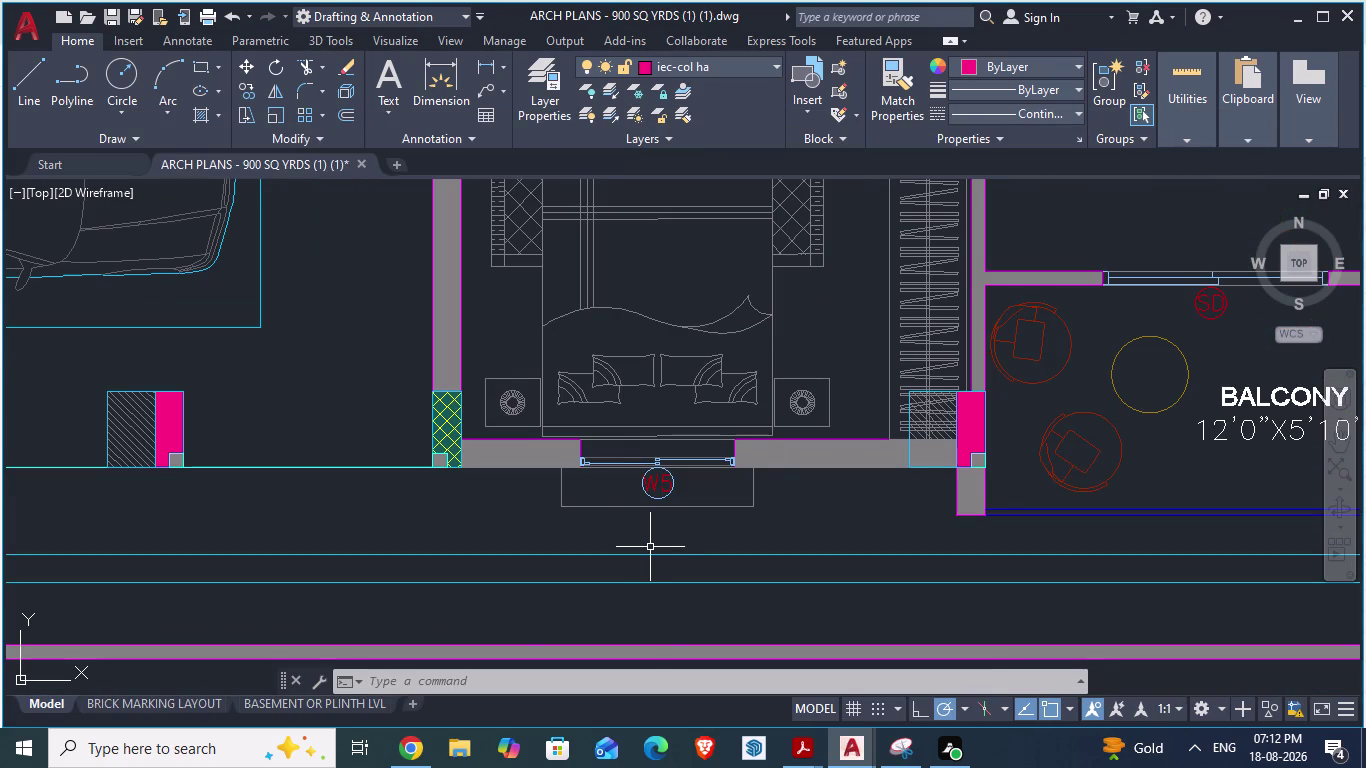
Review the ARCH PLANS reference, then return to the ground-floor drawing.
key(Escape)
scroll(down, 3)
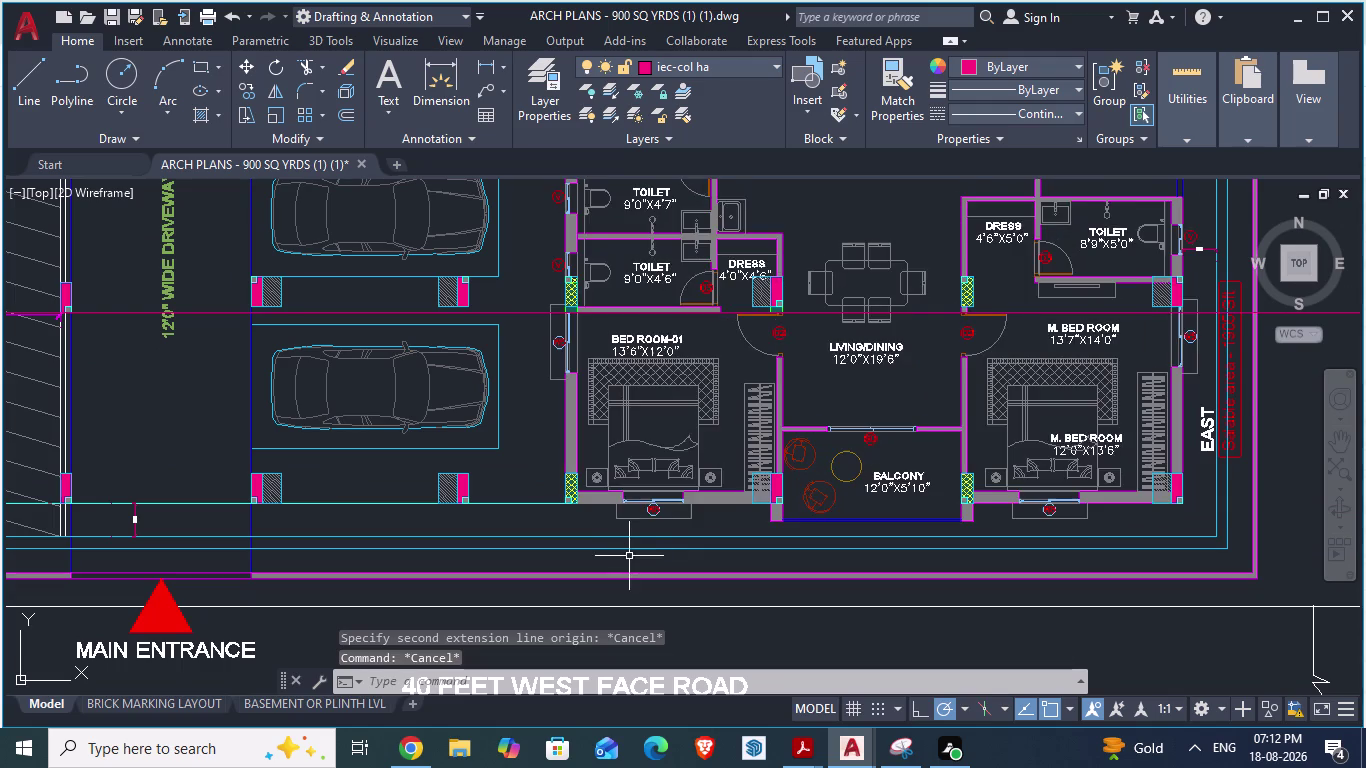
scroll(up, 3)
scroll(down, 3)
scroll(down, 3)
scroll(up, 3)
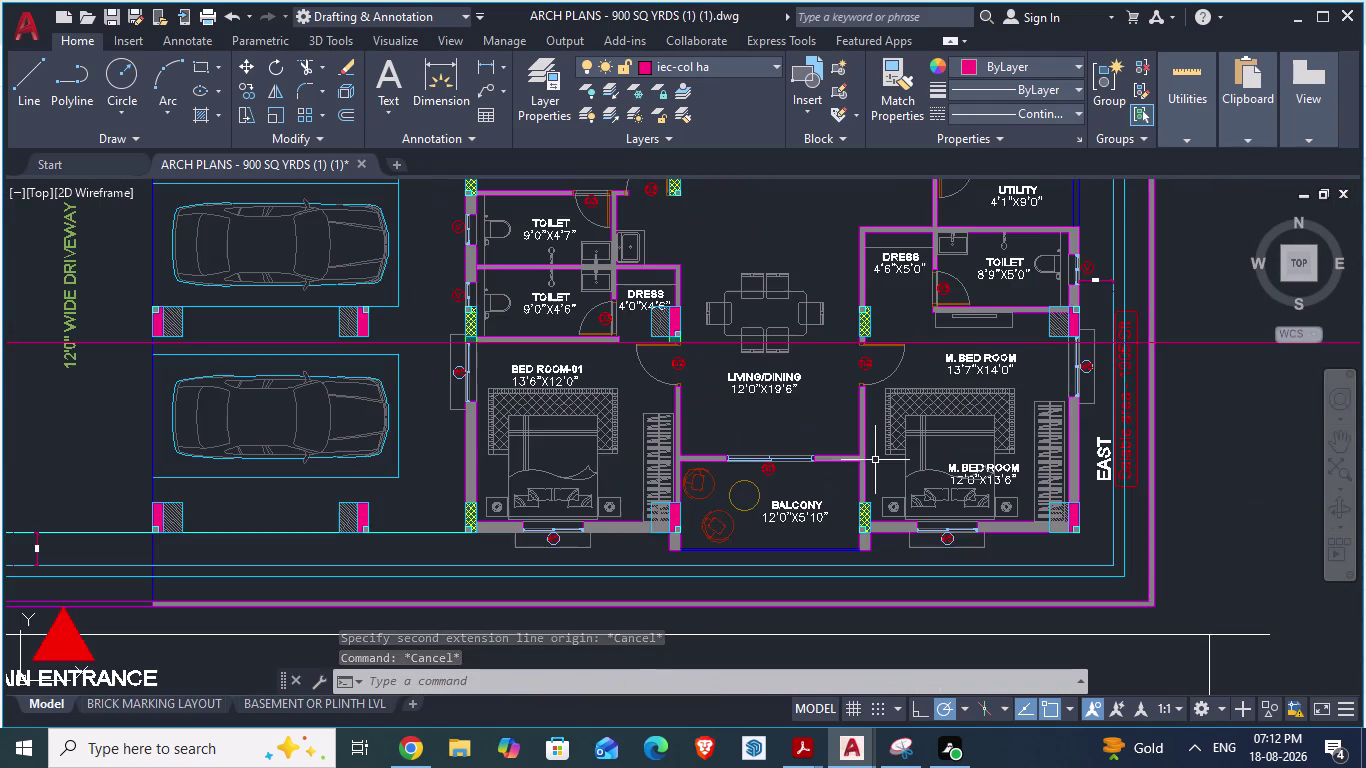
key(alt+Tab)
scroll(up, 3)
scroll(down, 3)
scroll(down, 3)
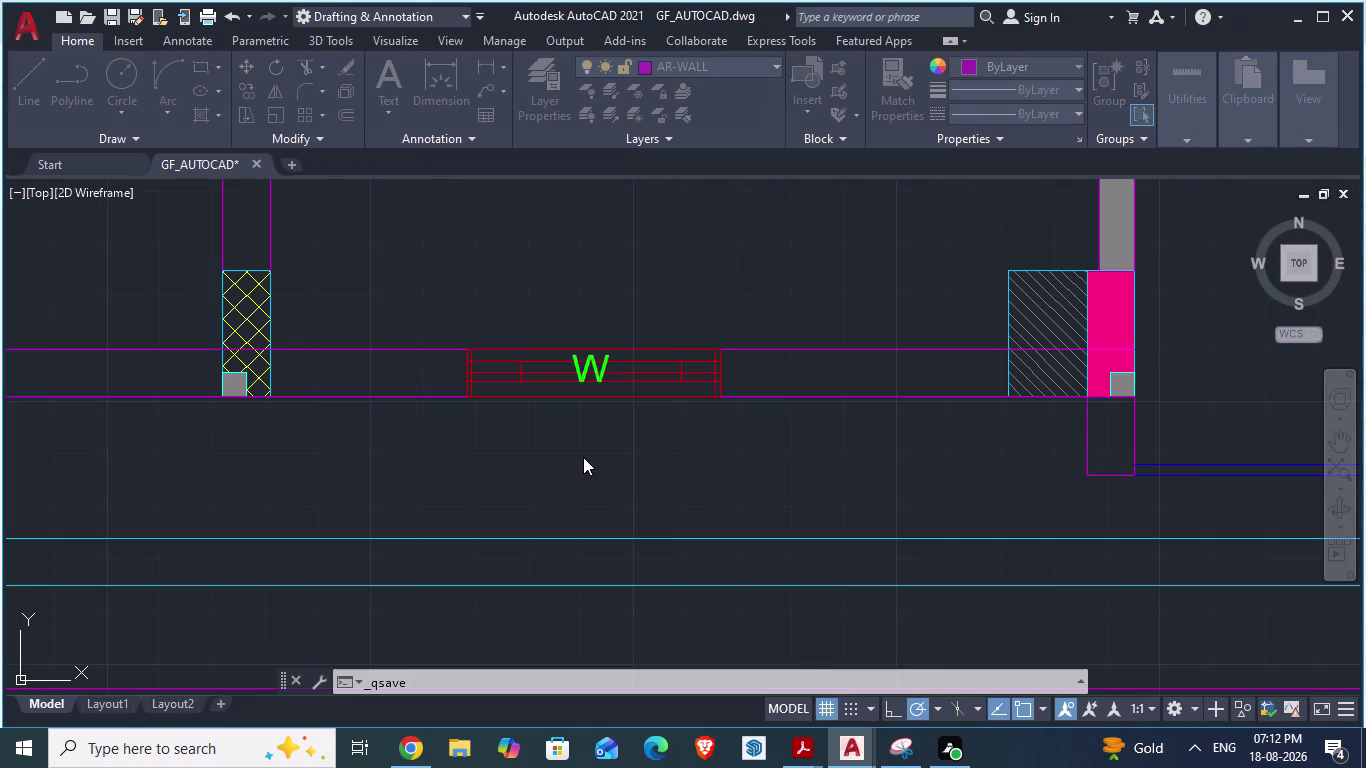
Attempt to save the ground-floor drawing.
click(421, 376)
key(h)
key(Return)
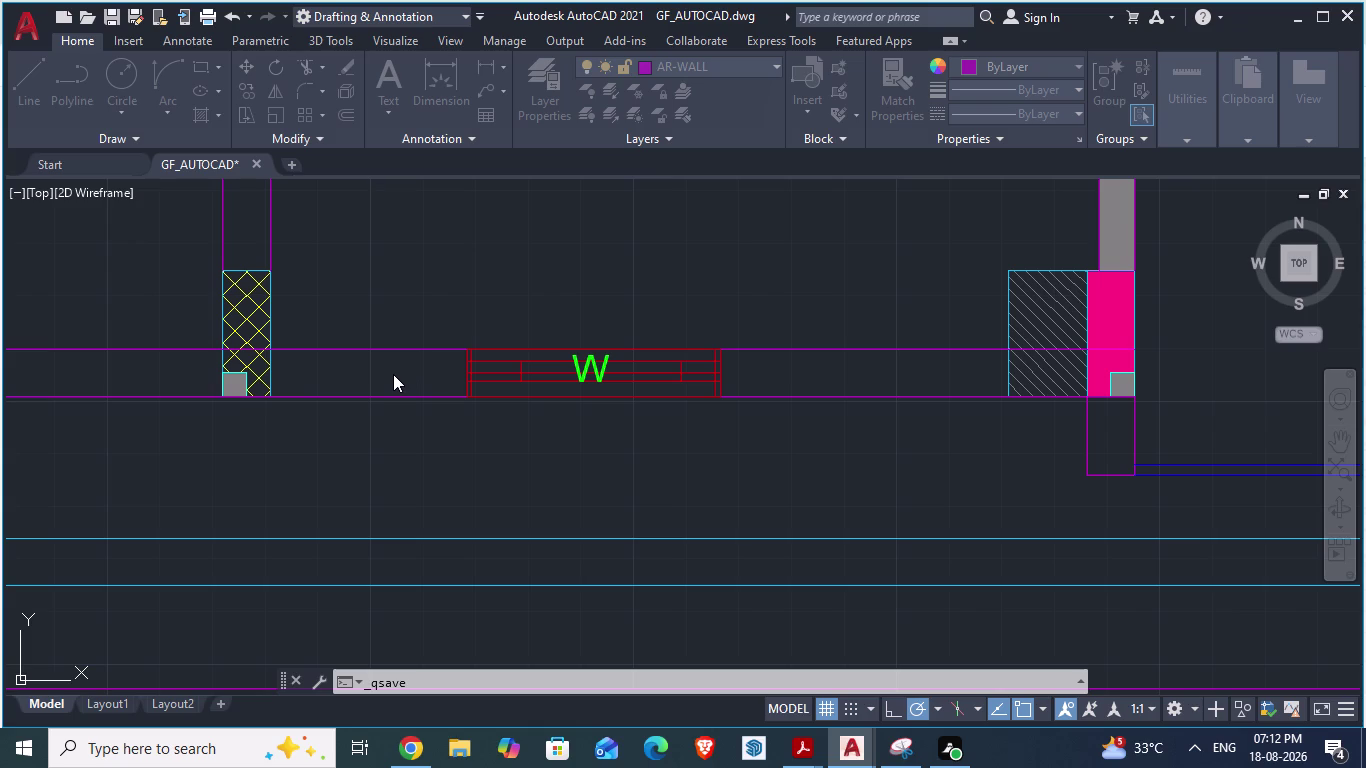
key(Escape)
key(Escape)
click(393, 372)
scroll(down, 3)
click(446, 680)
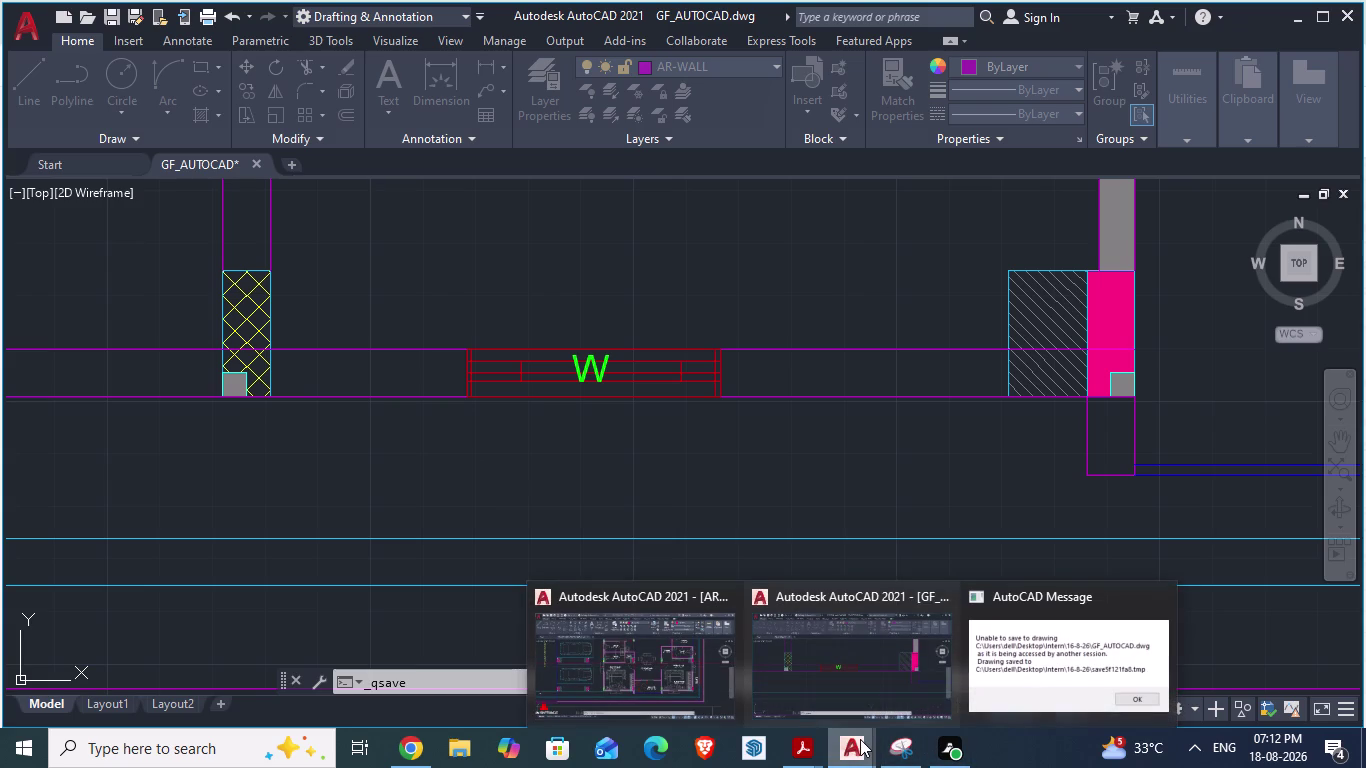
Dismiss the AutoCAD message about saving to a temporary file and return to GF_AUTOCAD.
click(1016, 665)
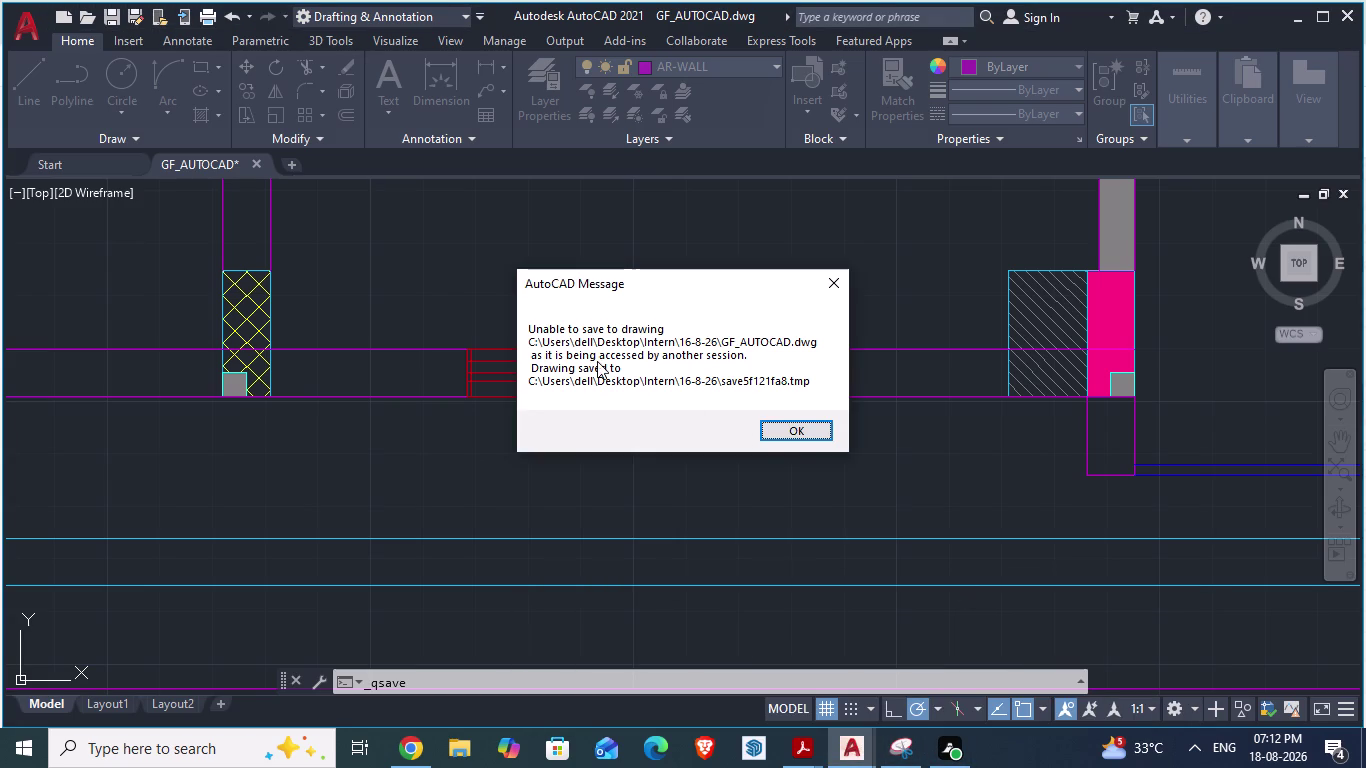
click(804, 429)
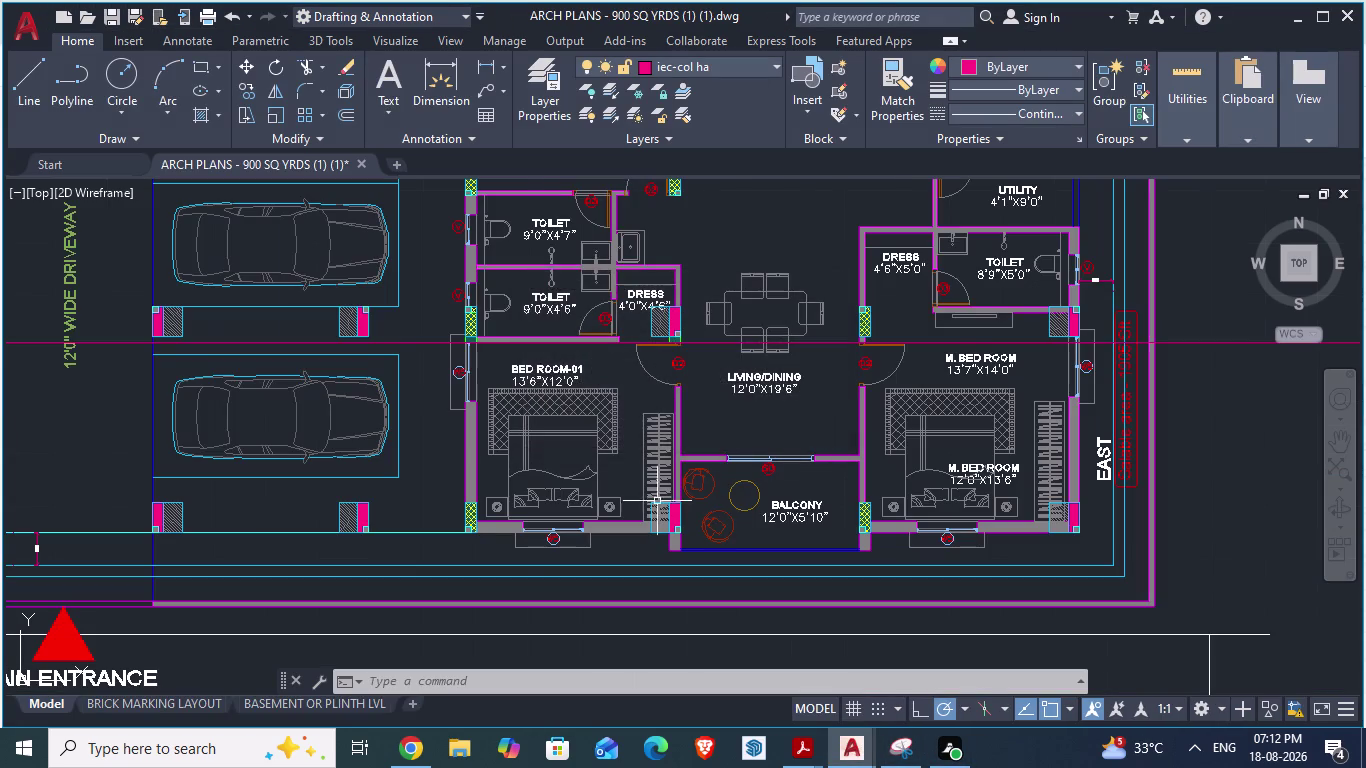
scroll(down, 3)
scroll(down, 3)
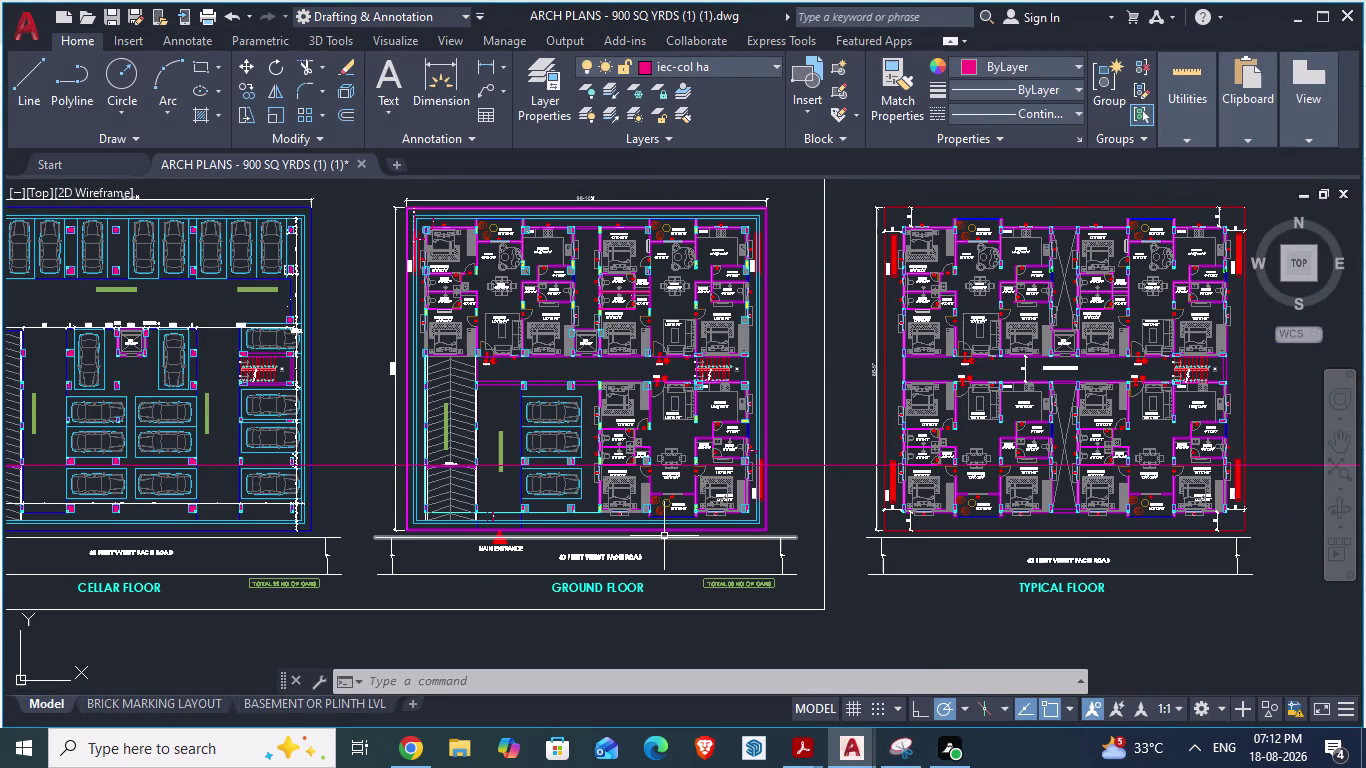
key(alt+Tab)
scroll(up, 3)
scroll(down, 3)
scroll(up, 3)
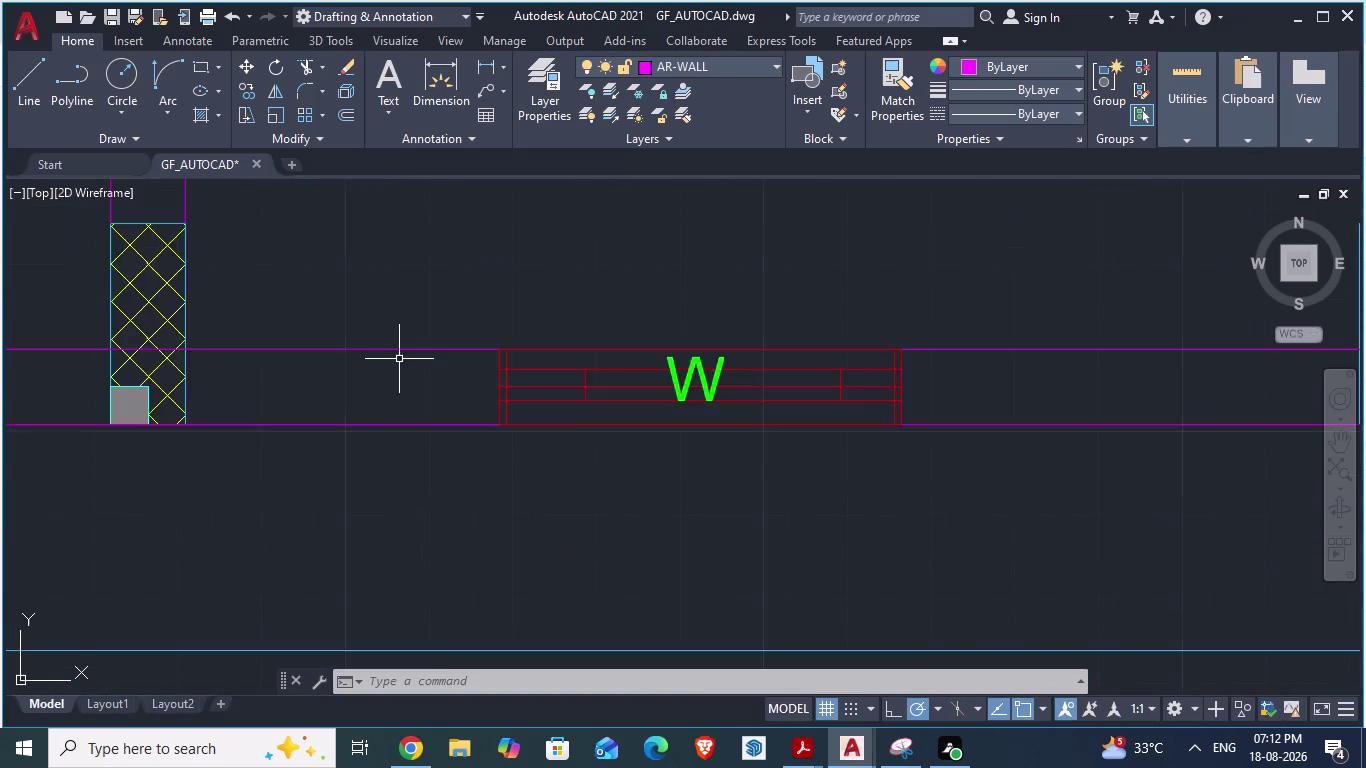
Hatch the walls left and right of the window solid grey, undoing fills that spread below the column.
click(385, 405)
key(h)
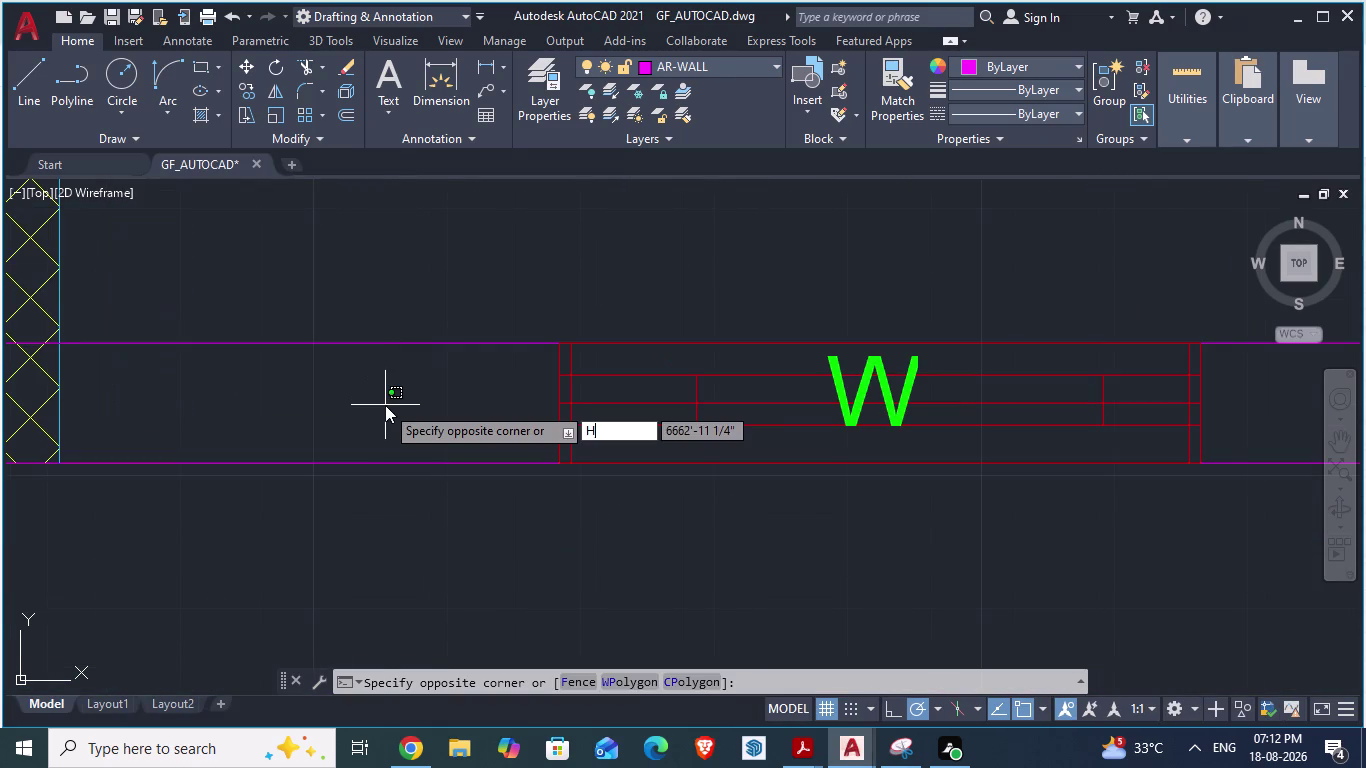
key(Return)
click(335, 416)
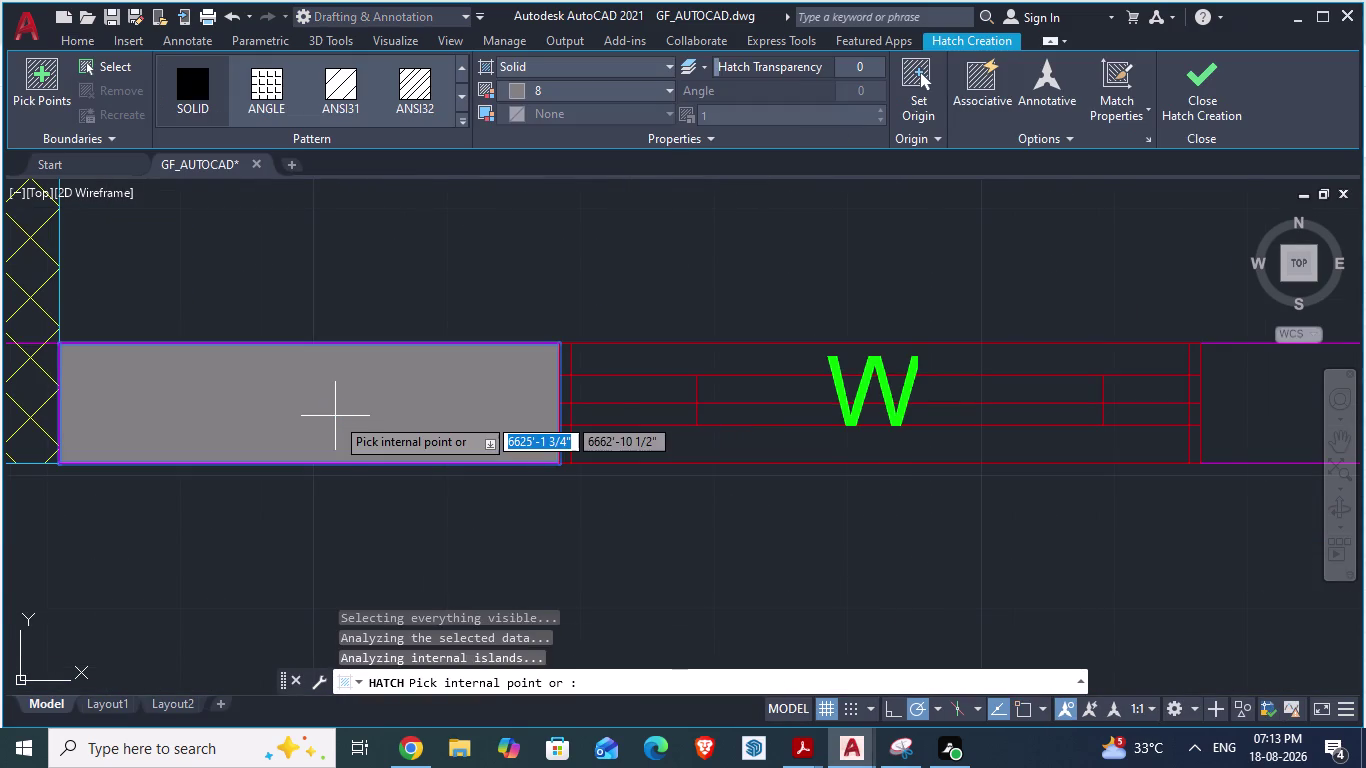
scroll(down, 3)
click(797, 426)
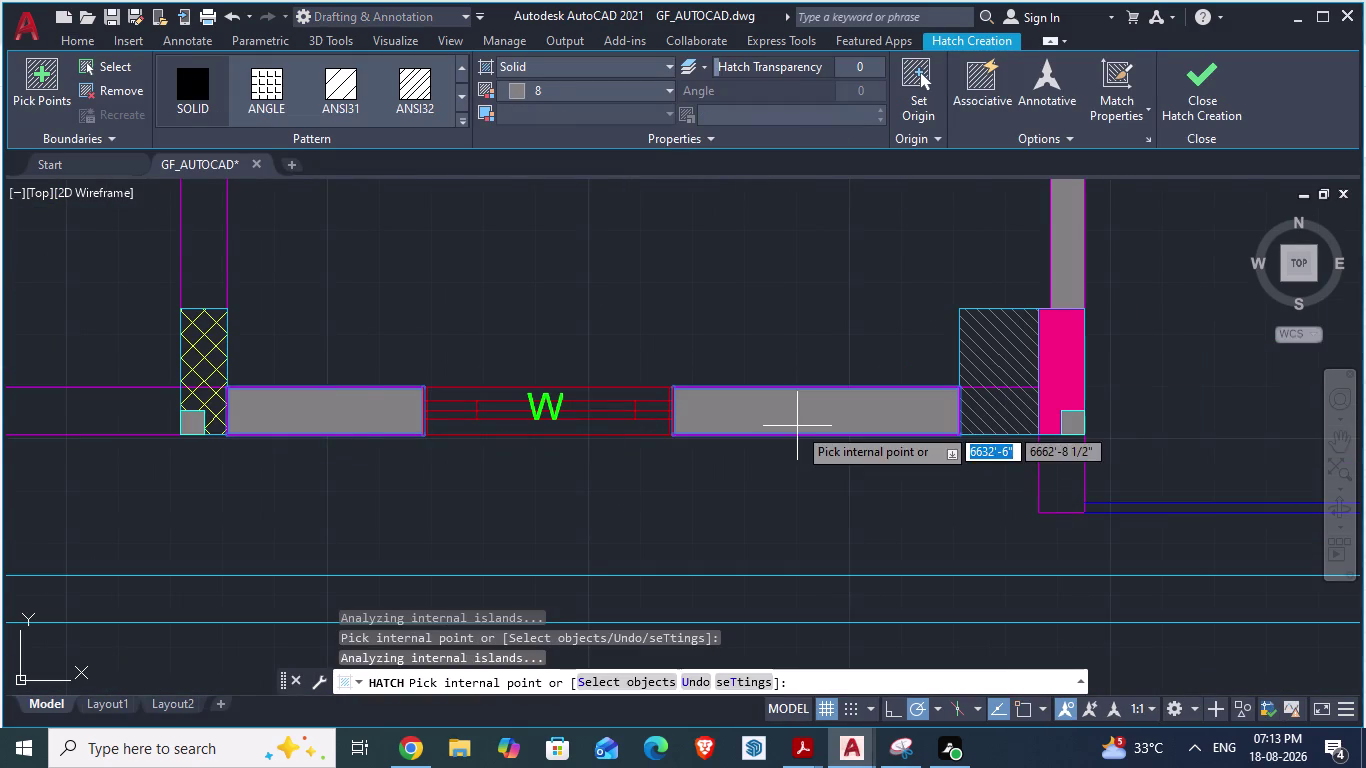
scroll(down, 3)
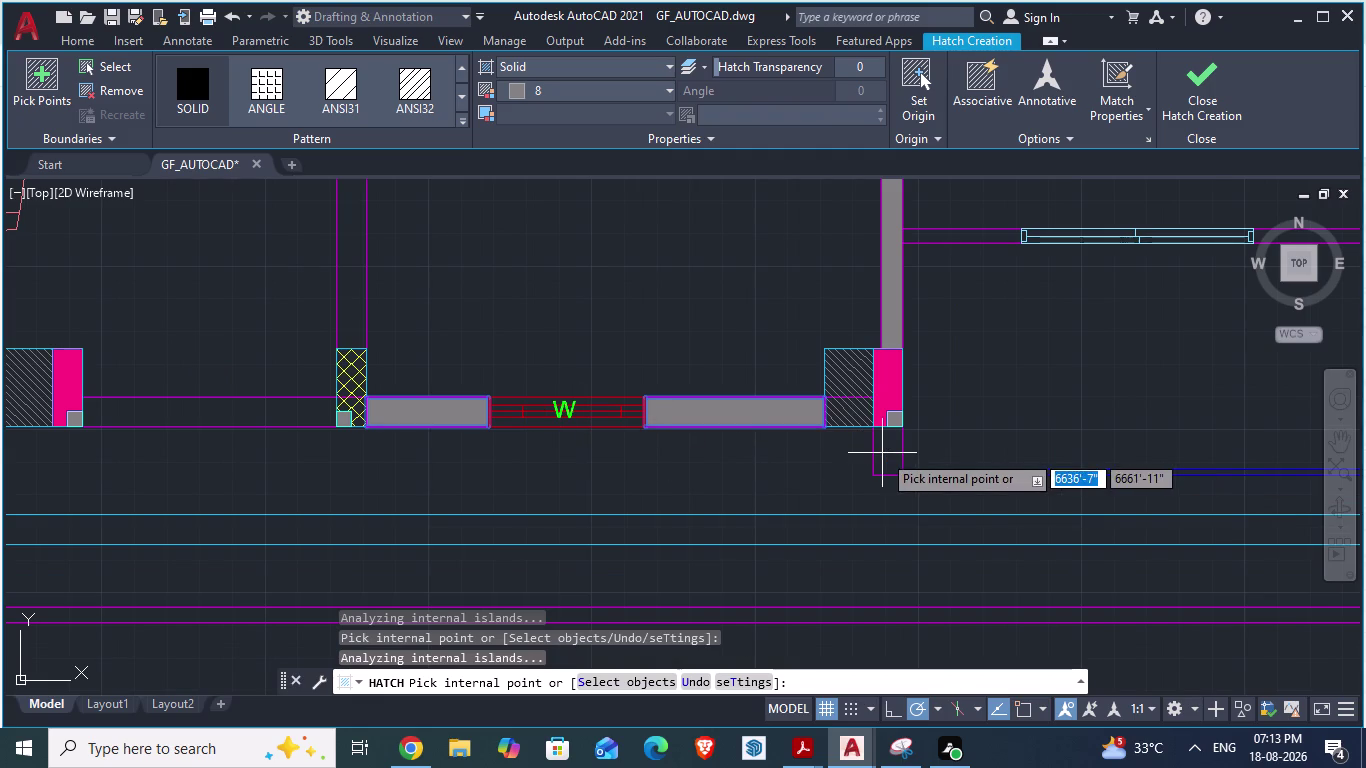
click(882, 453)
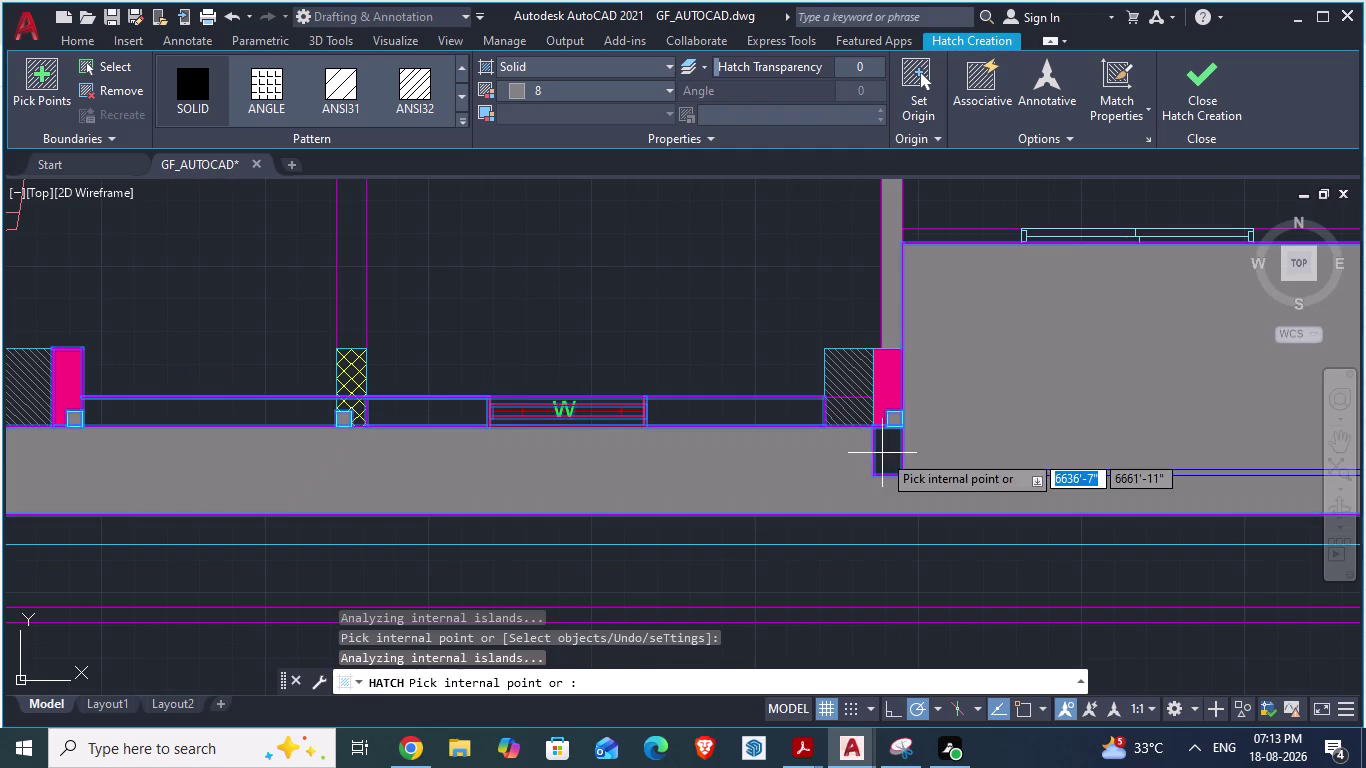
key(ctrl+z)
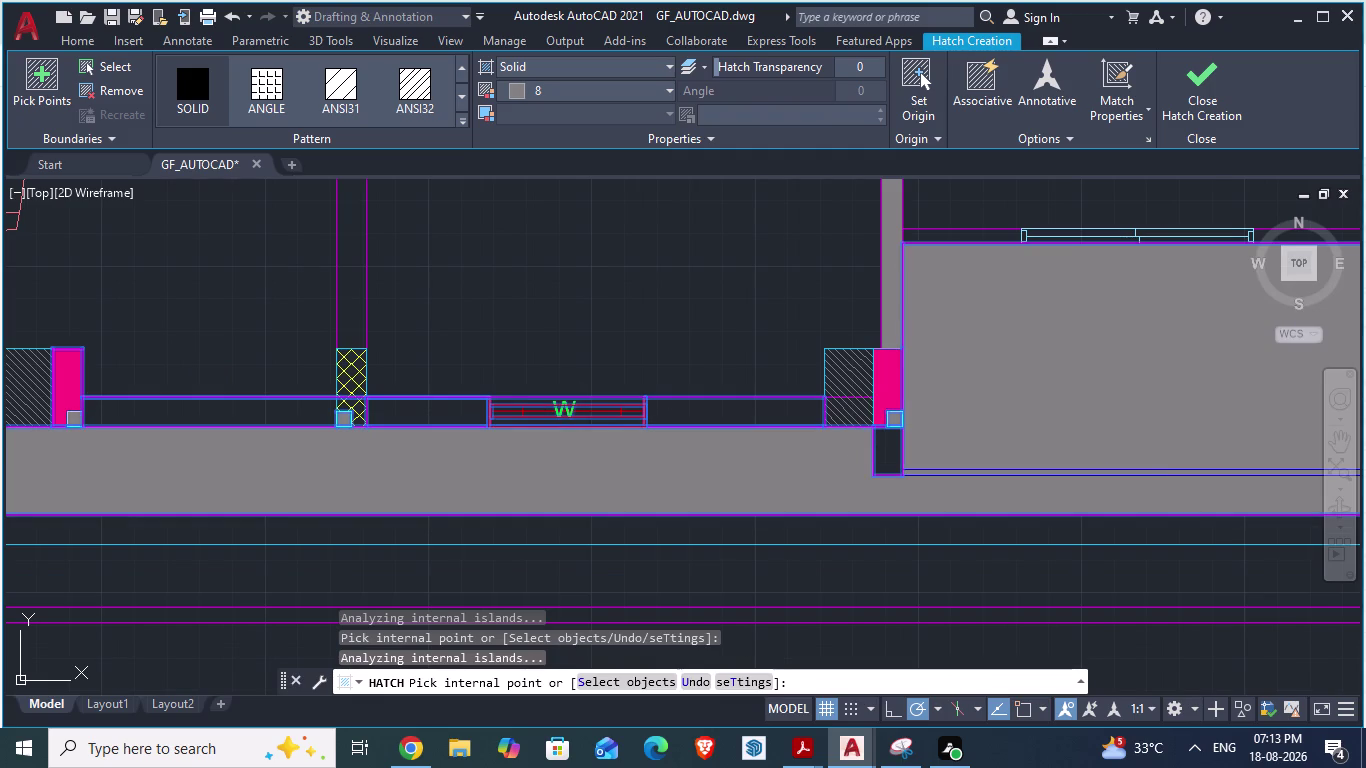
scroll(up, 3)
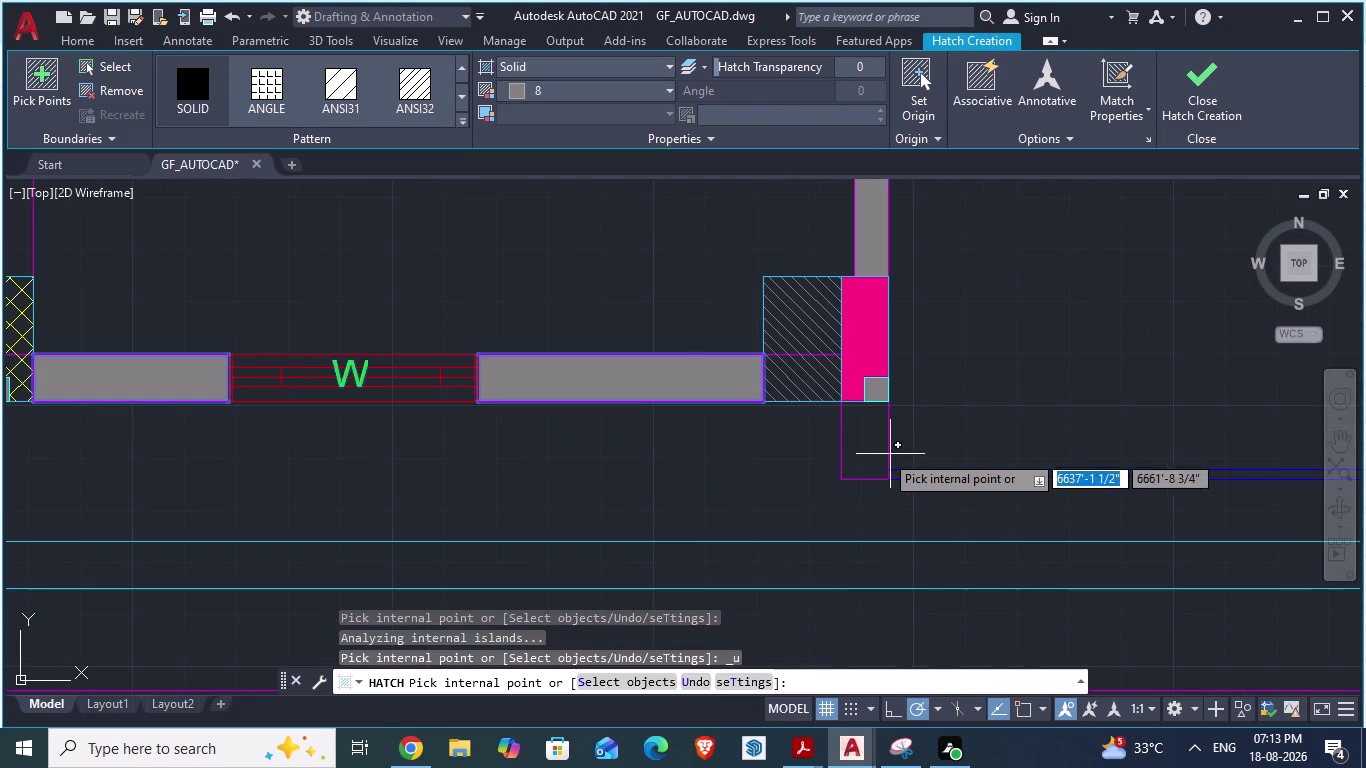
click(870, 450)
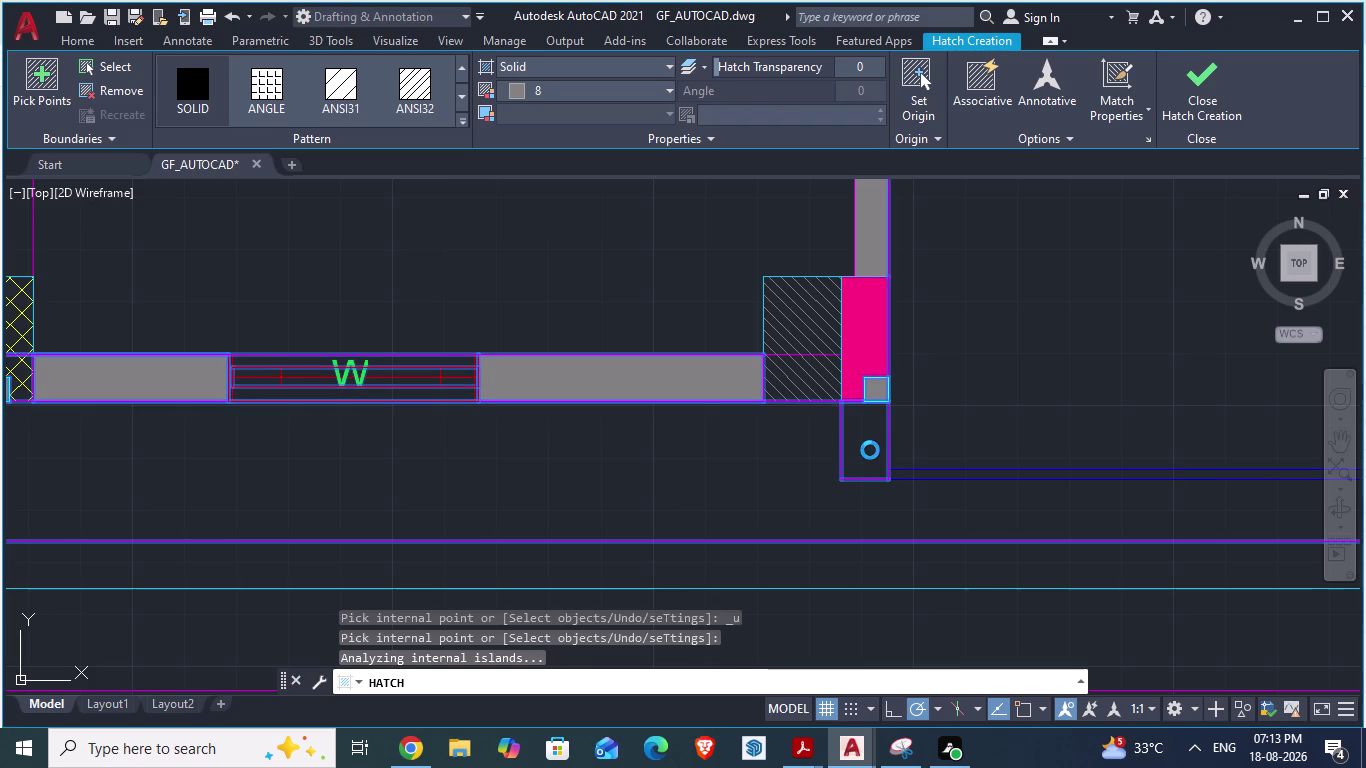
key(ctrl+z)
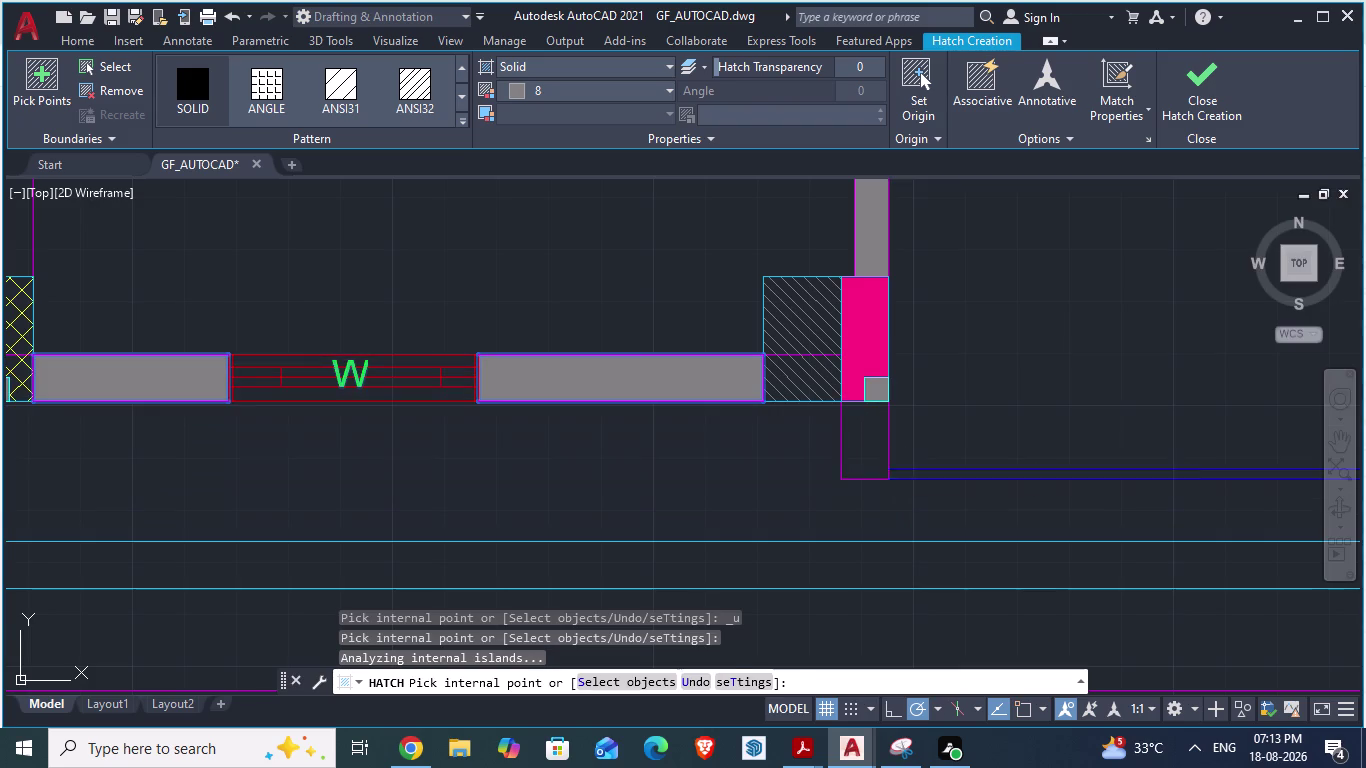
Fill the wall piece beside the column and the short stub below it.
scroll(down, 3)
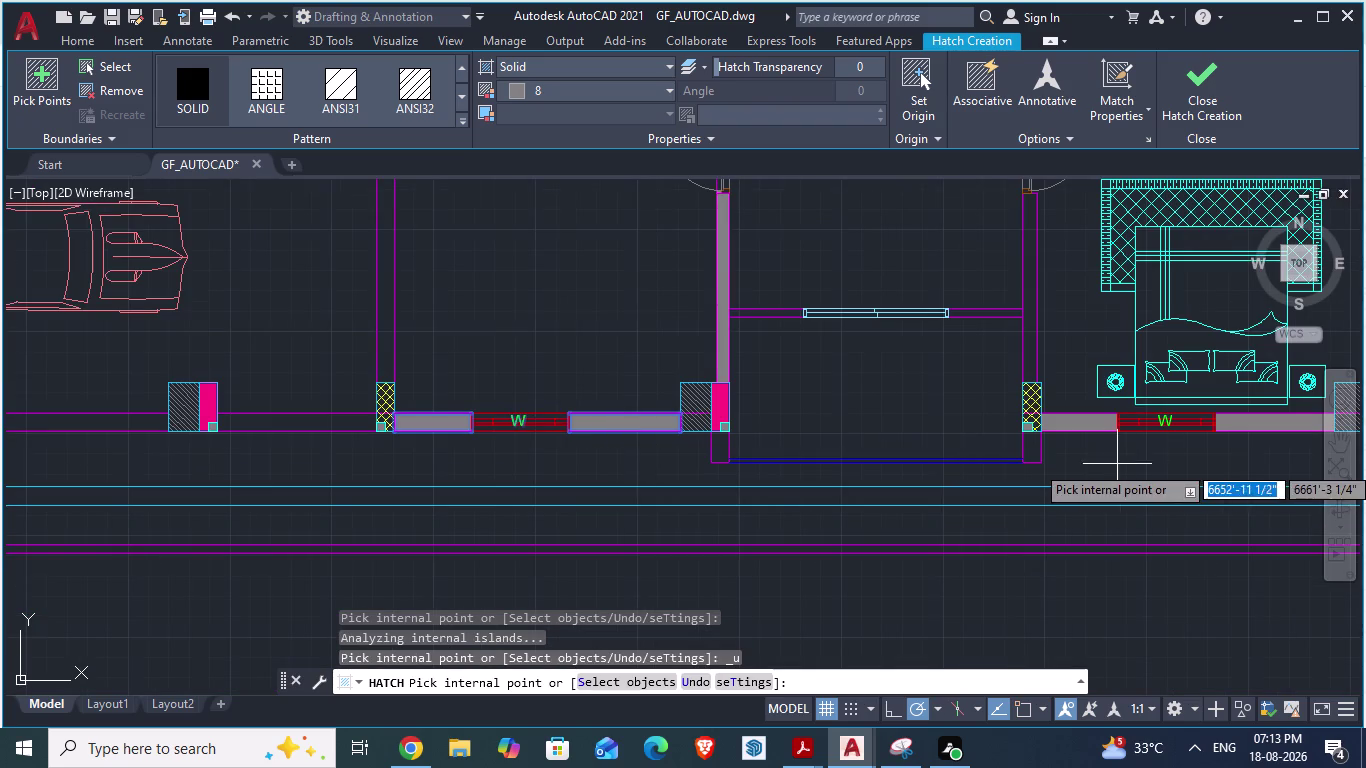
scroll(up, 3)
click(481, 372)
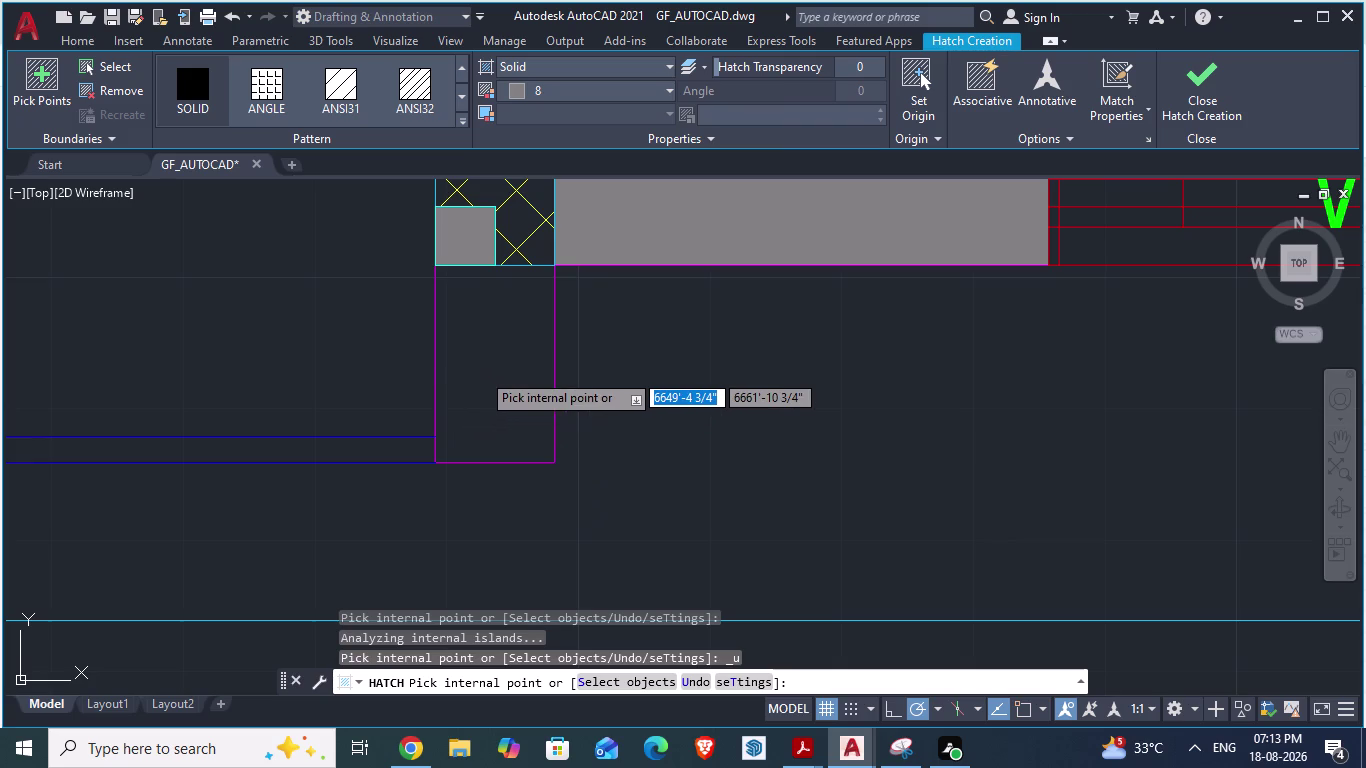
scroll(down, 3)
scroll(down, 3)
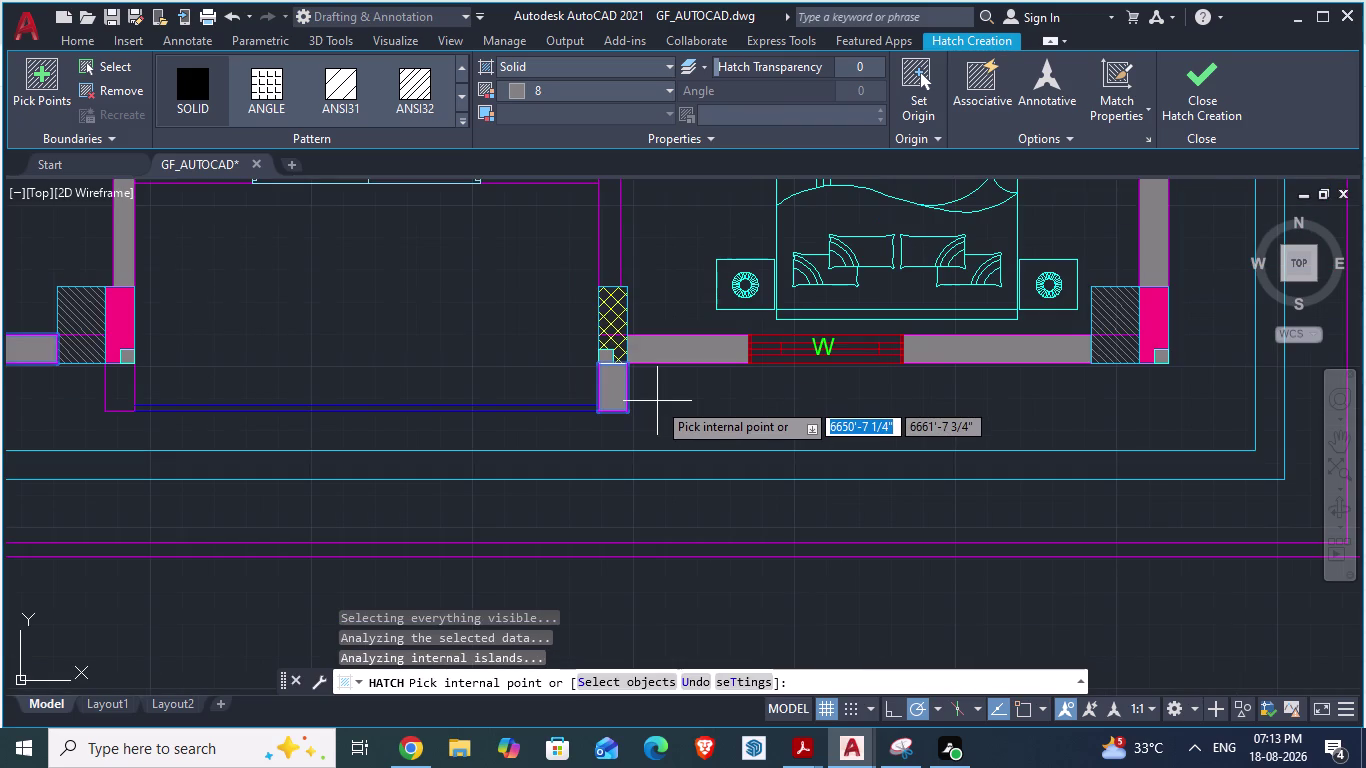
scroll(down, 3)
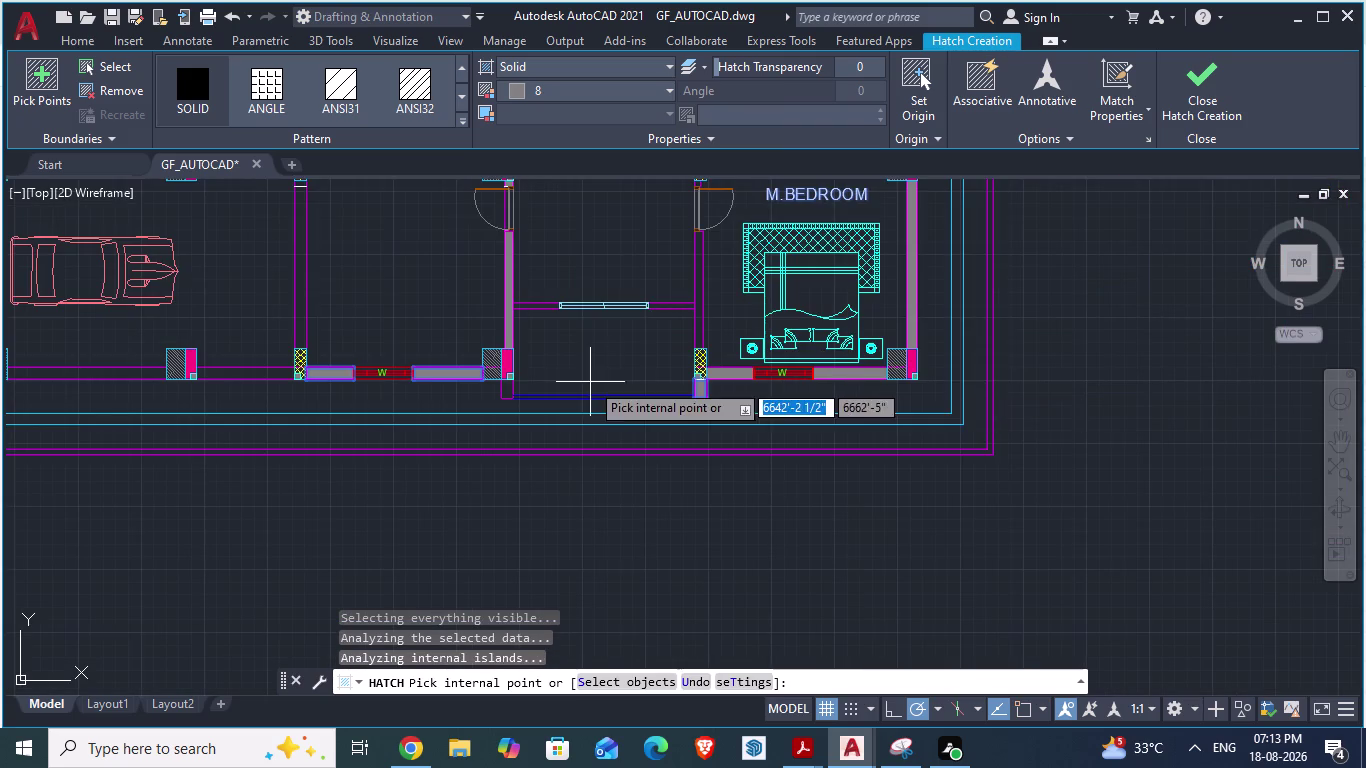
scroll(up, 3)
scroll(up, 3)
scroll(up, 3)
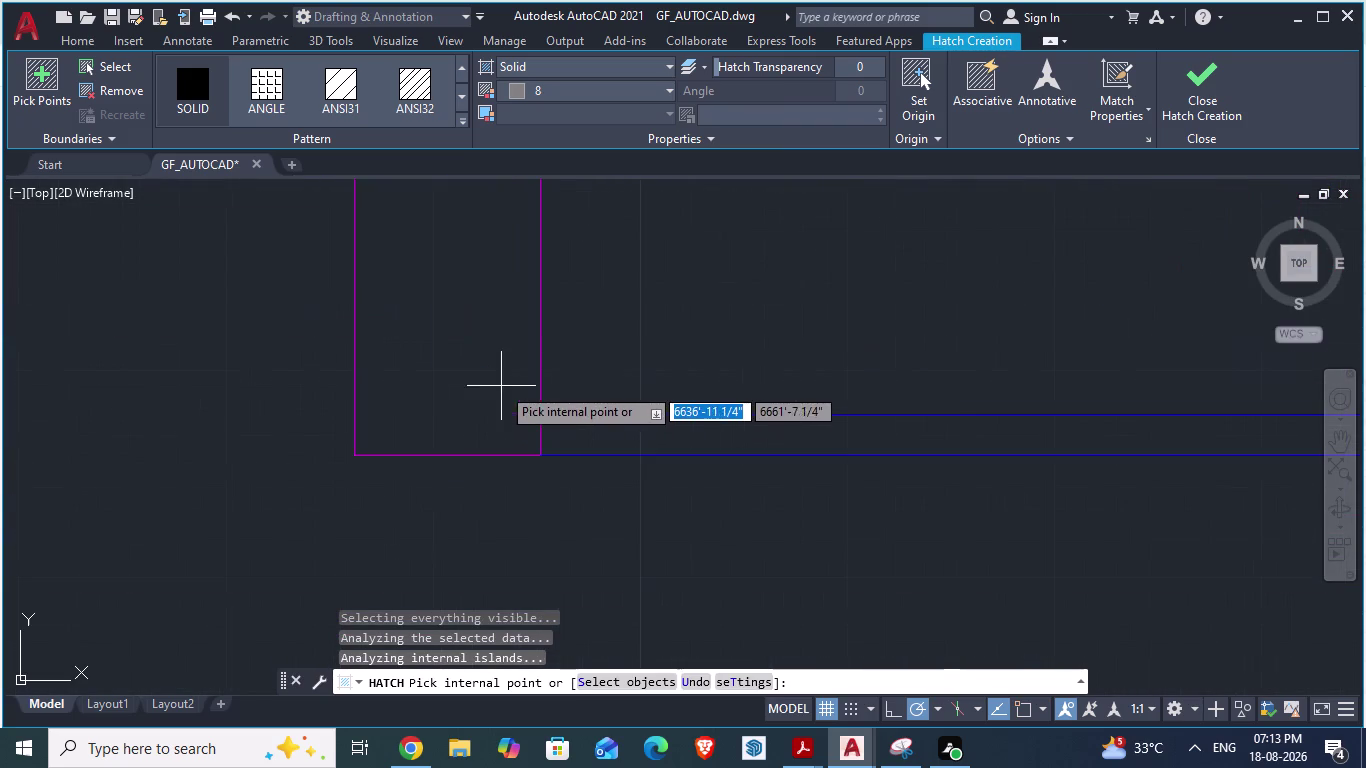
click(473, 324)
Fill the long thin wall beside the window, undo the room-covering fill, and save.
scroll(down, 3)
scroll(down, 3)
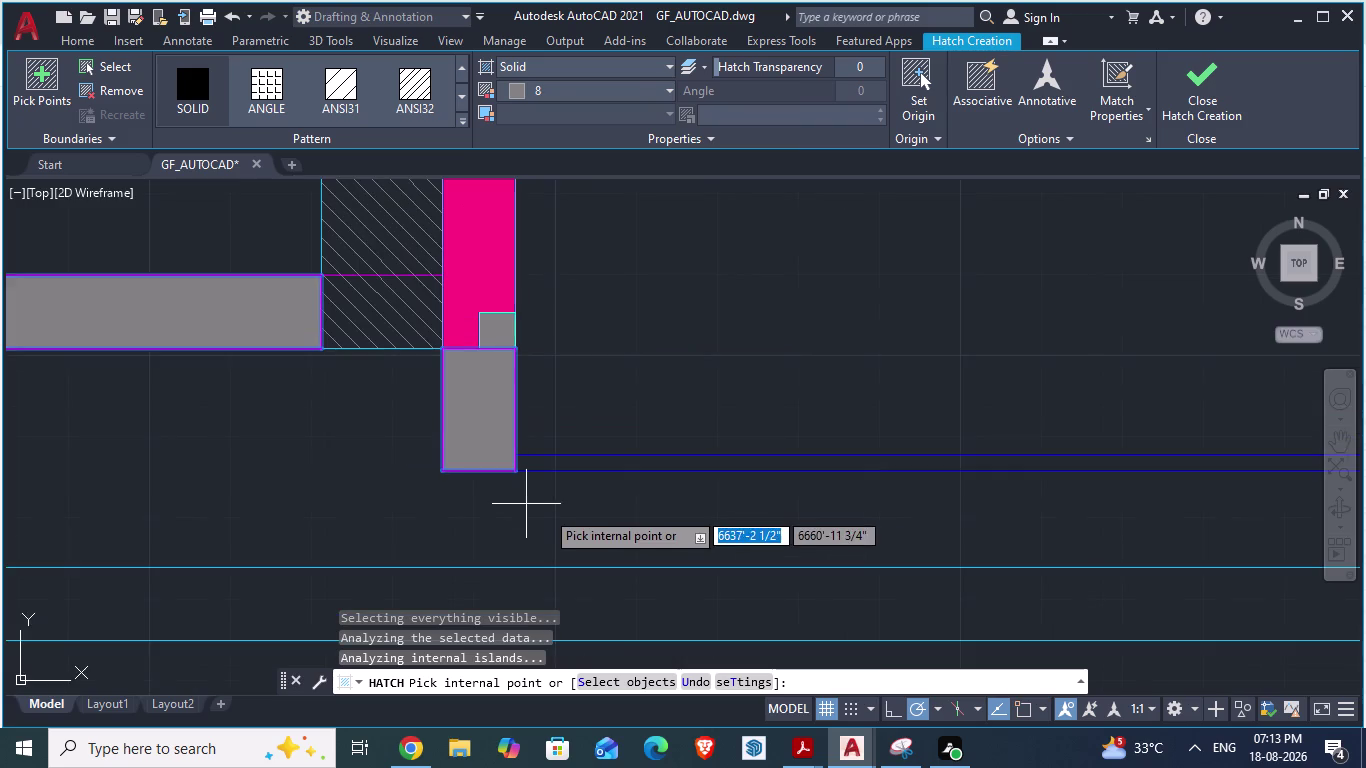
scroll(down, 3)
scroll(up, 3)
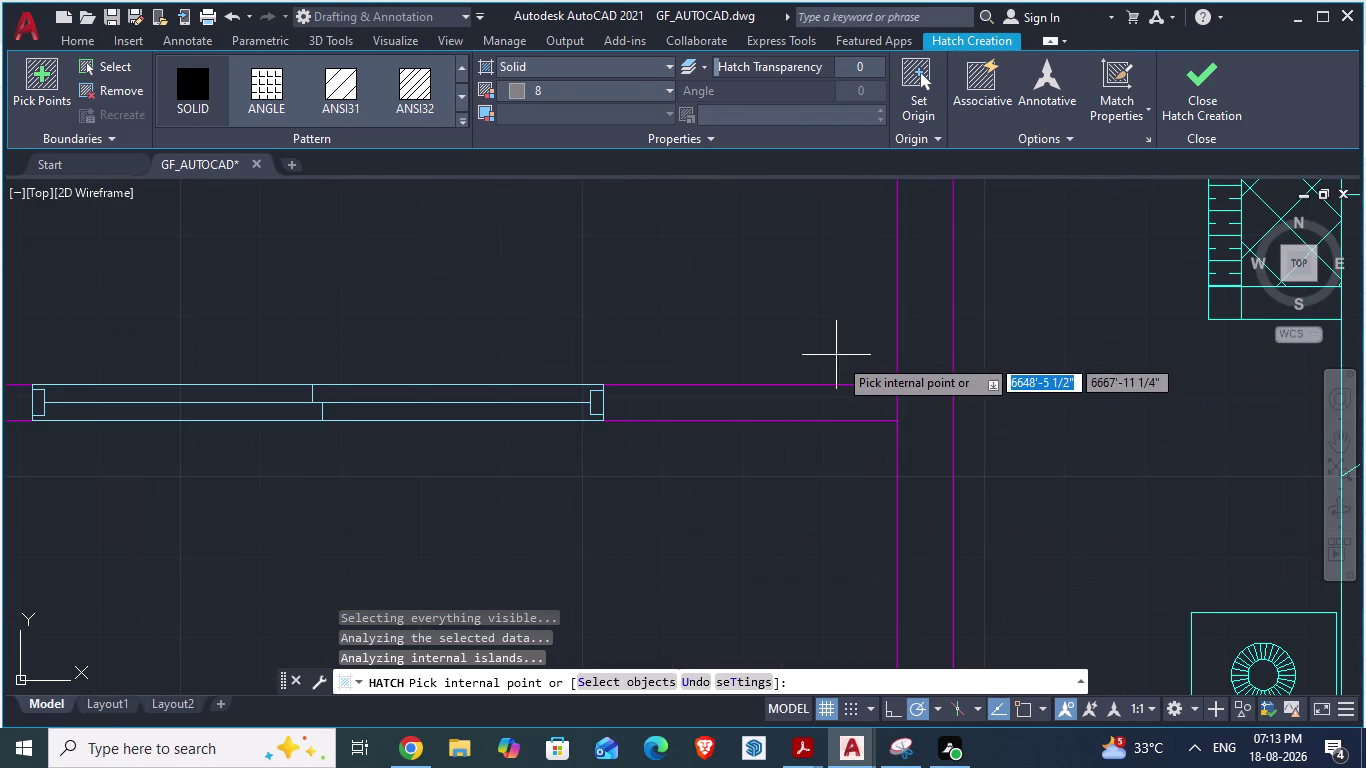
click(921, 423)
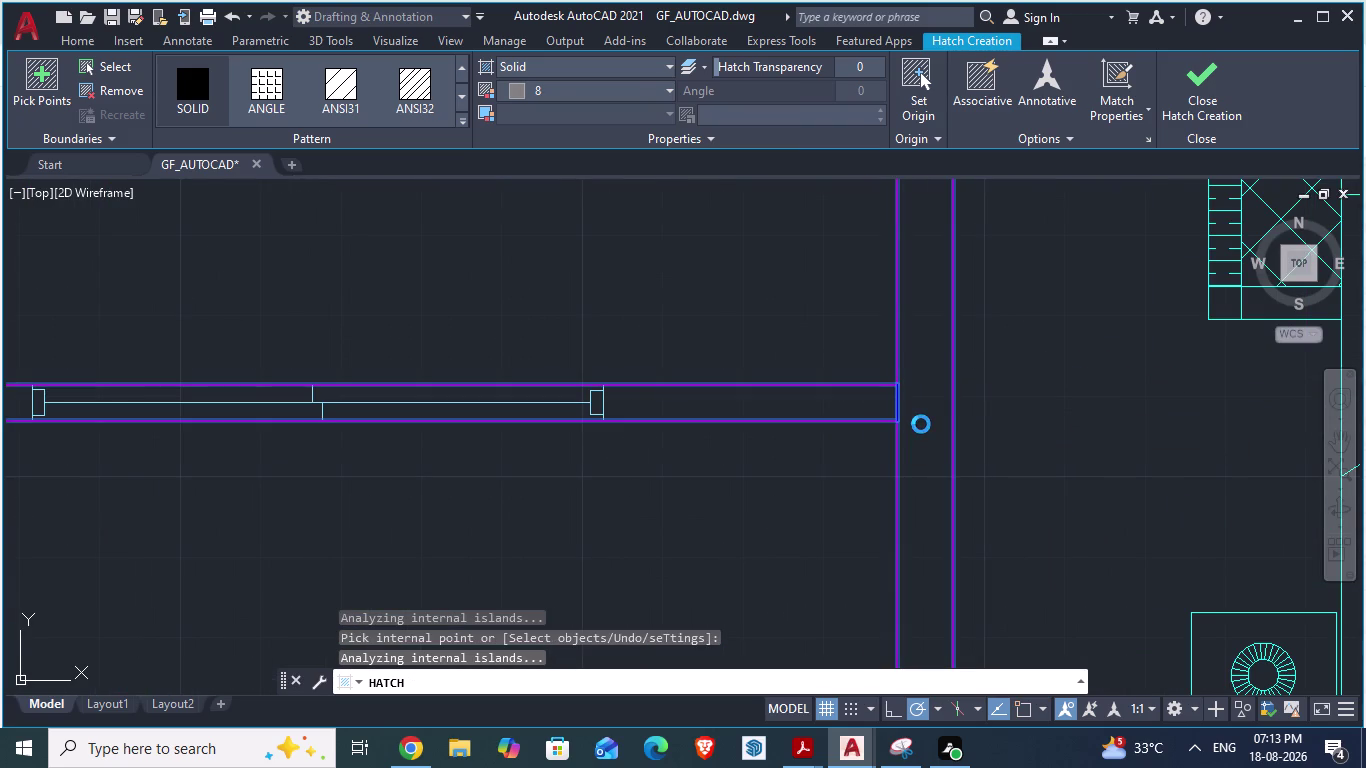
scroll(down, 3)
scroll(down, 3)
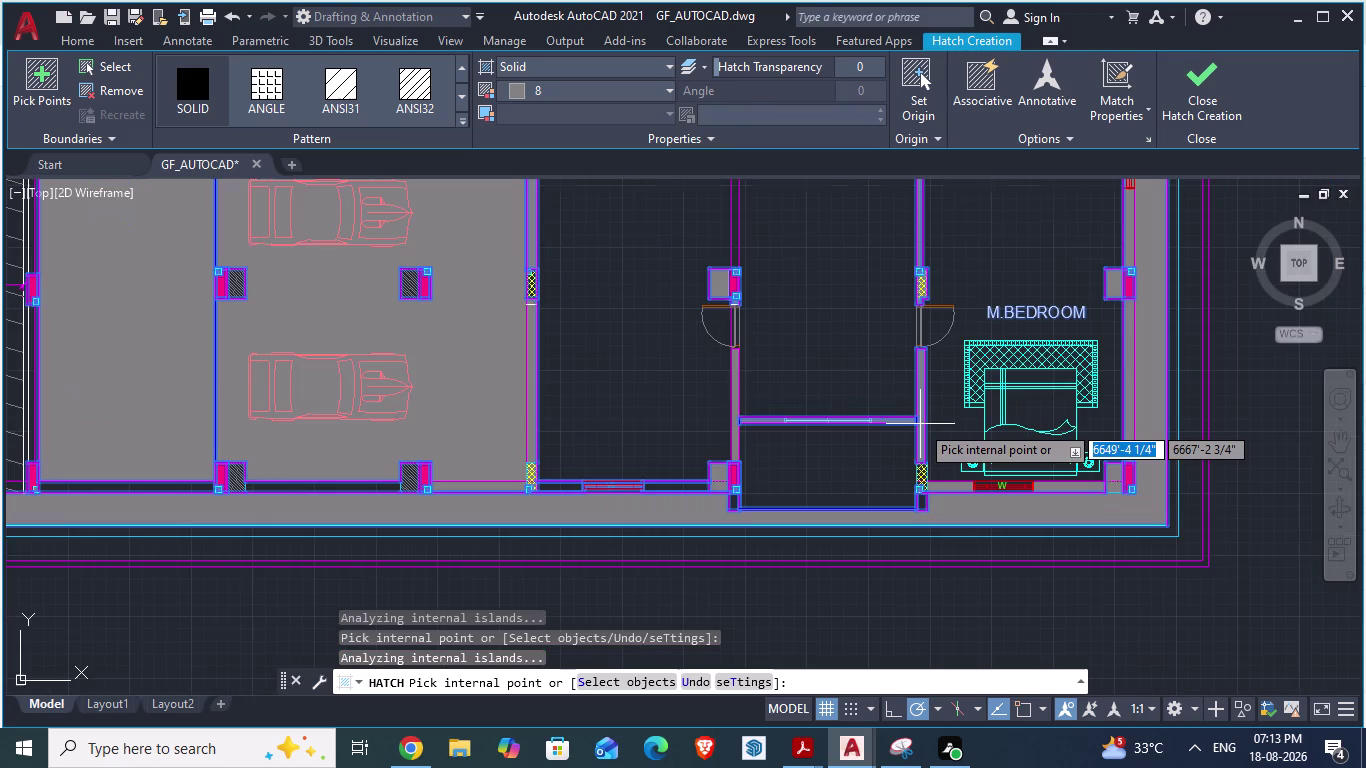
key(ctrl+z)
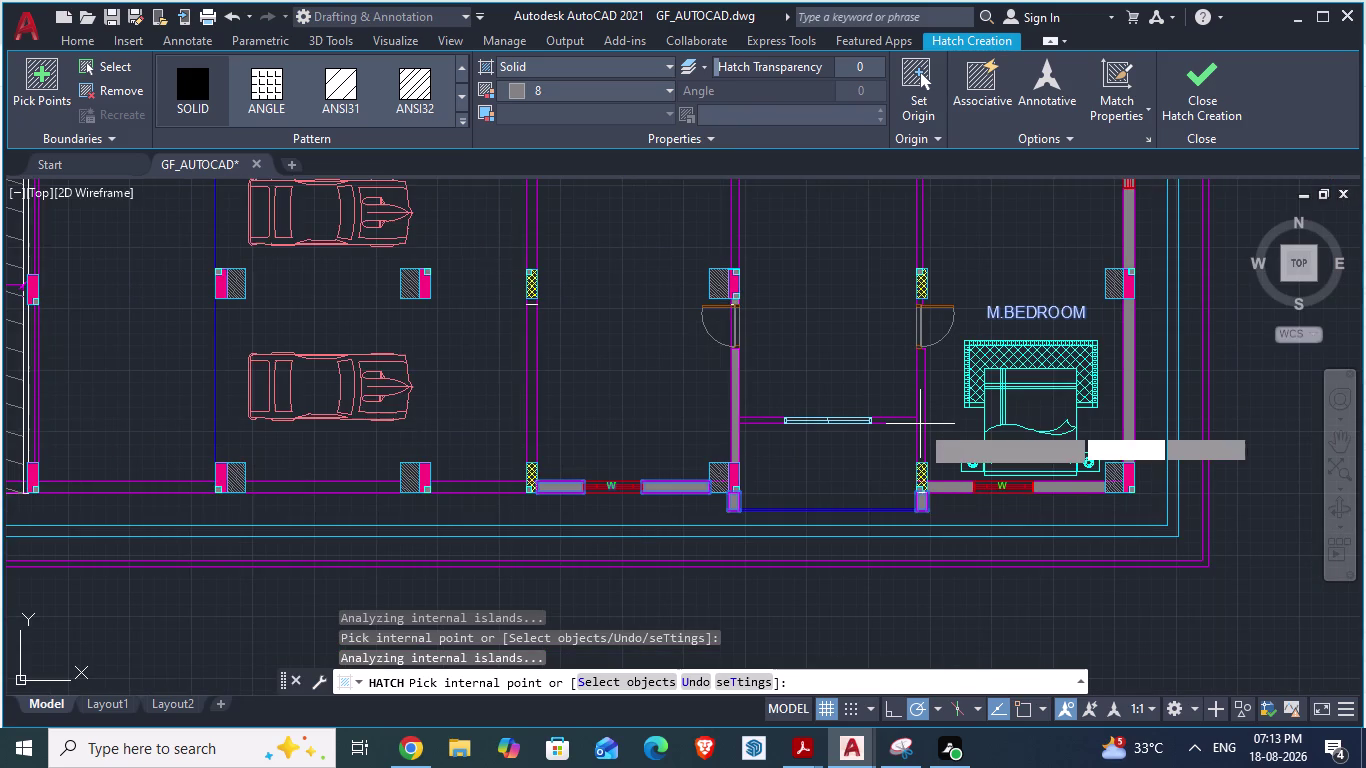
key(ctrl+s)
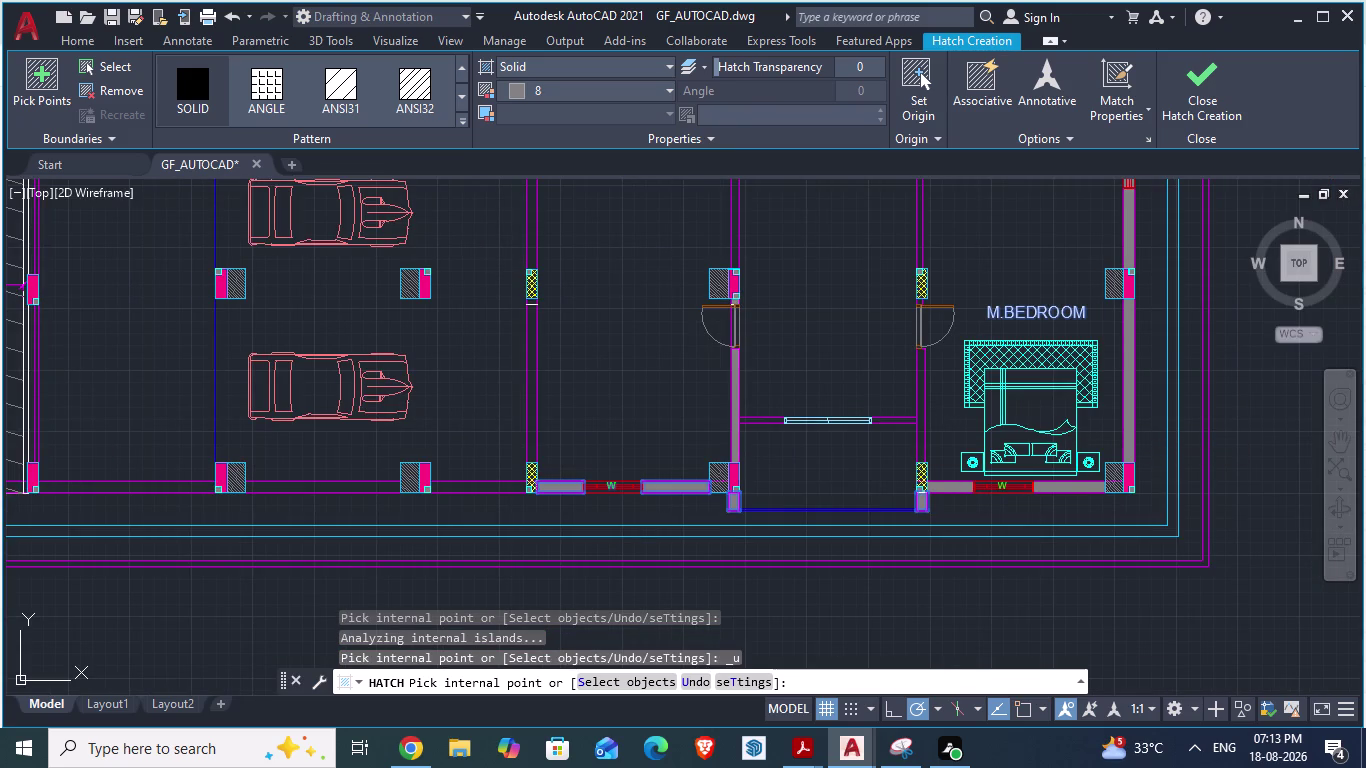
scroll(down, 3)
scroll(up, 3)
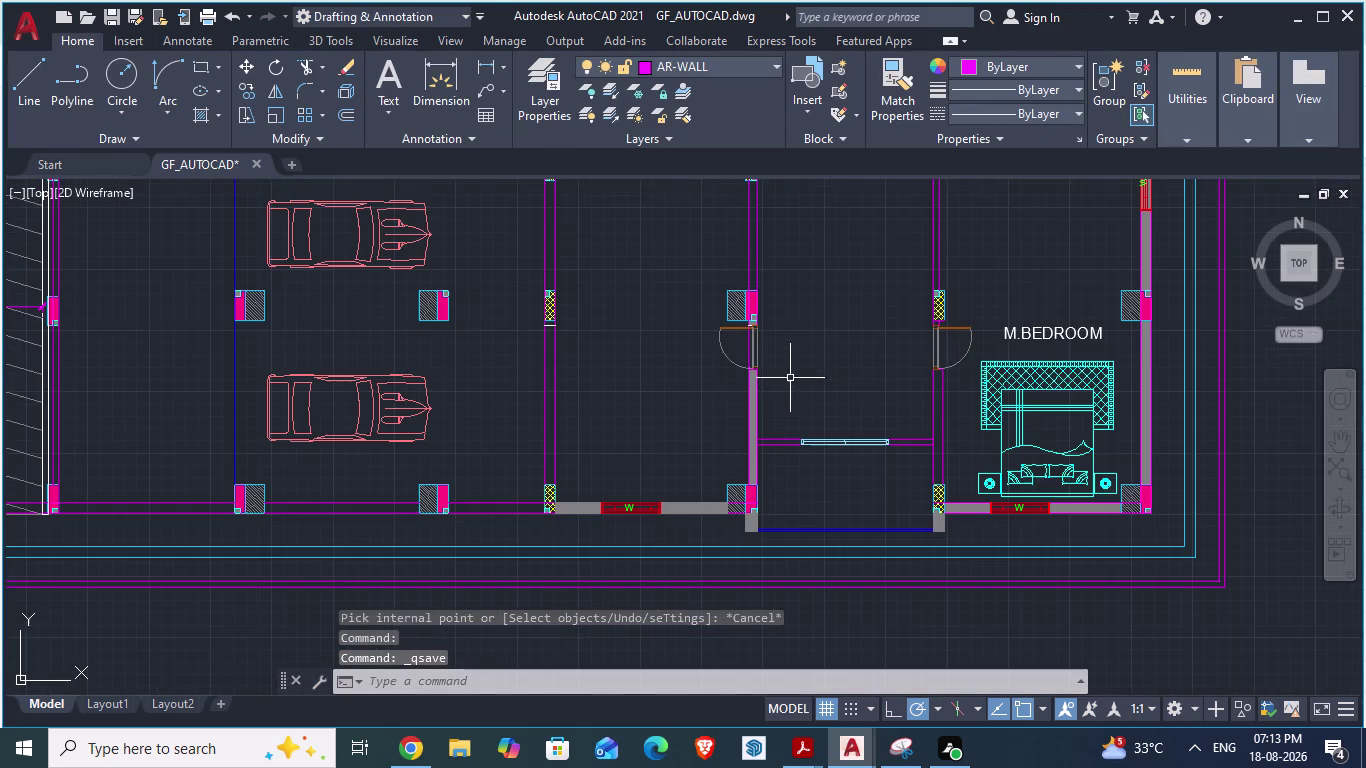
Hatch the short wall piece solid grey and save.
scroll(up, 3)
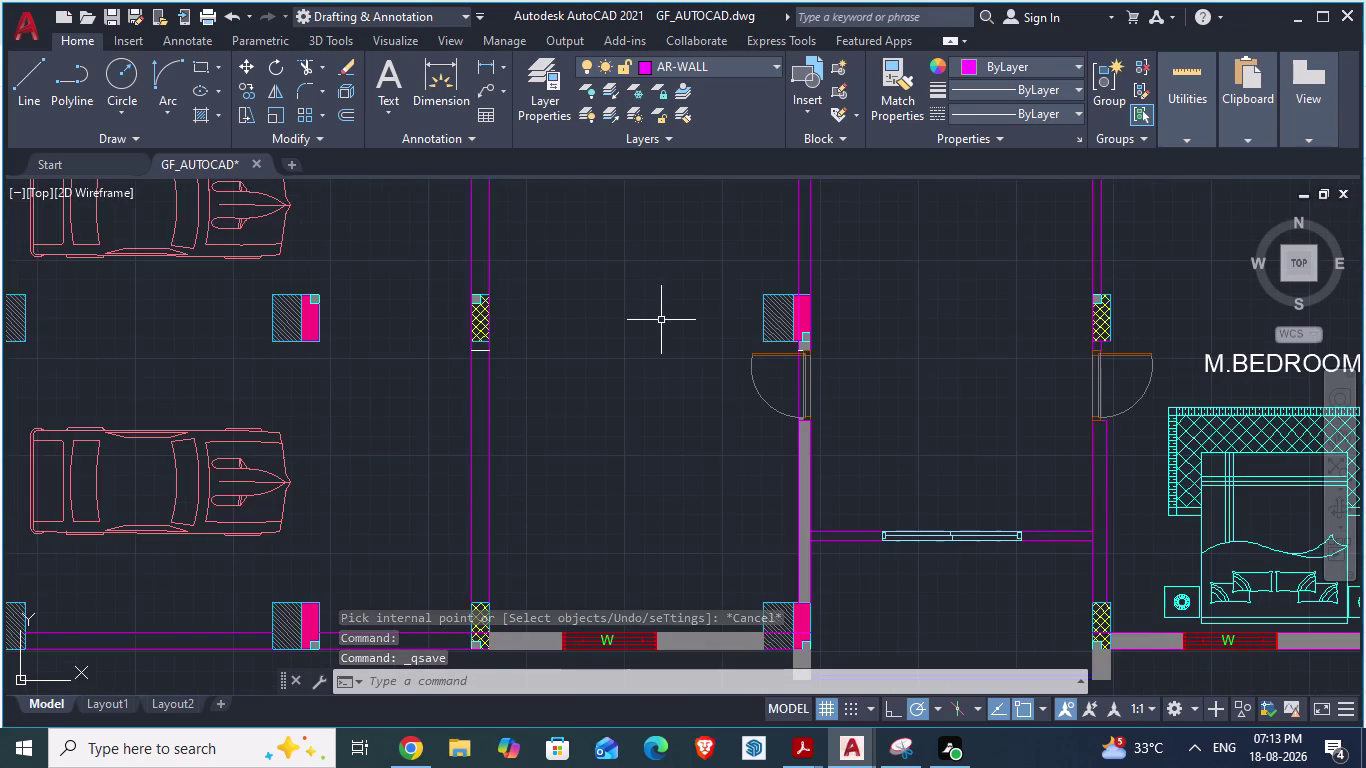
scroll(up, 3)
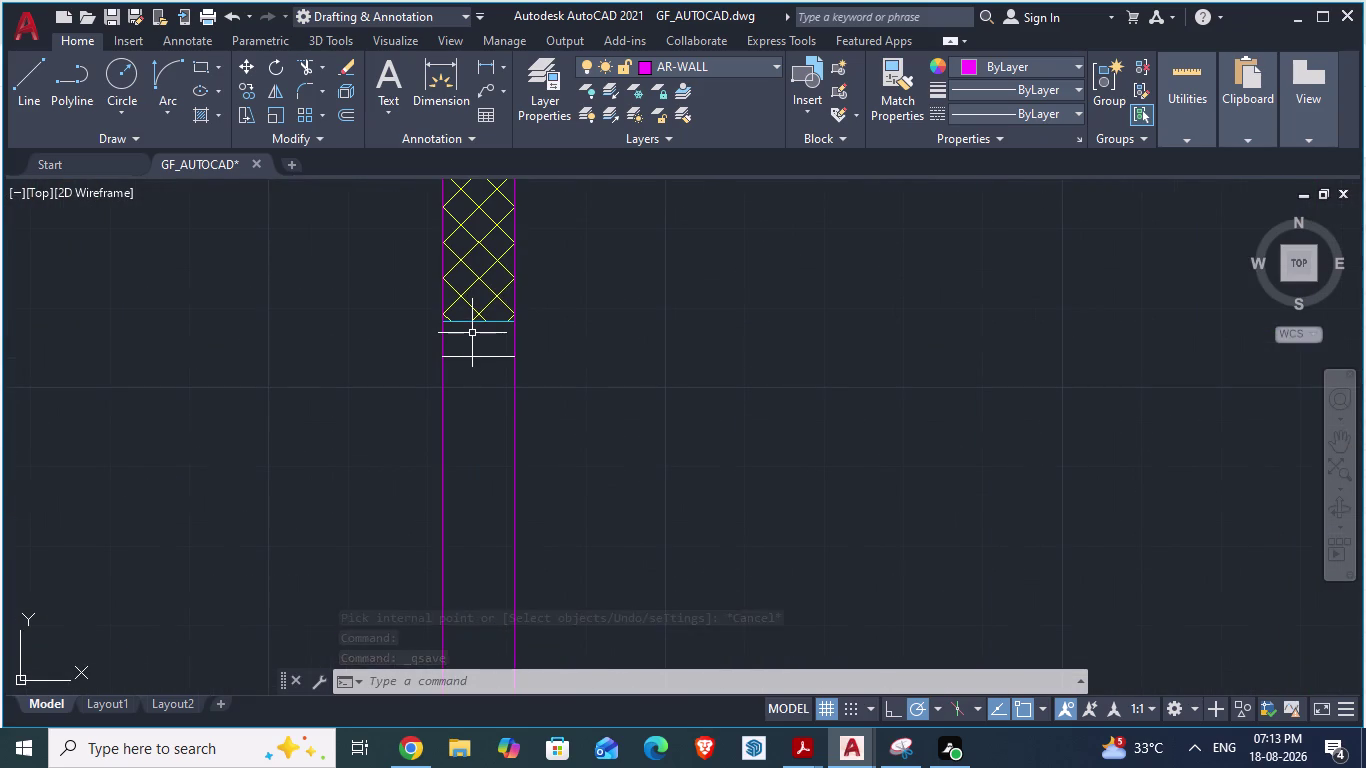
key(h)
key(Return)
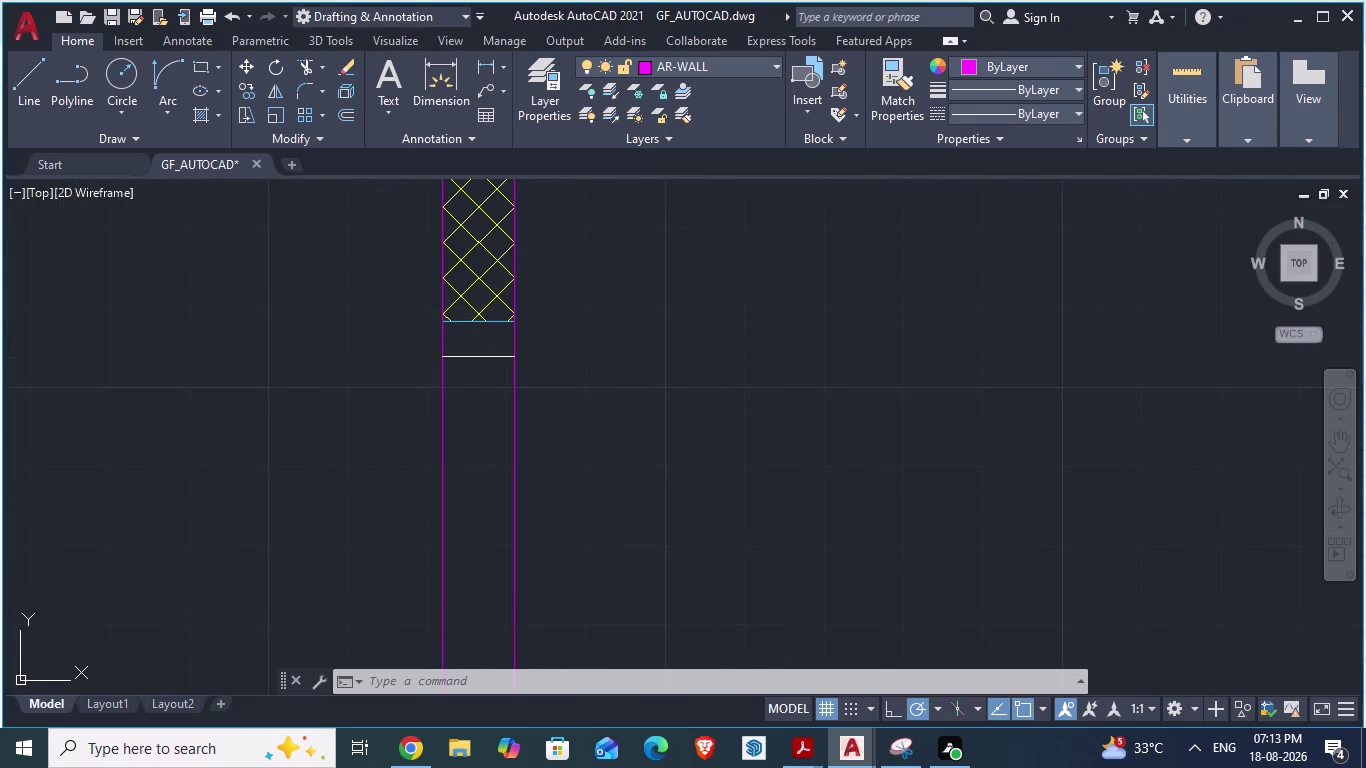
click(467, 354)
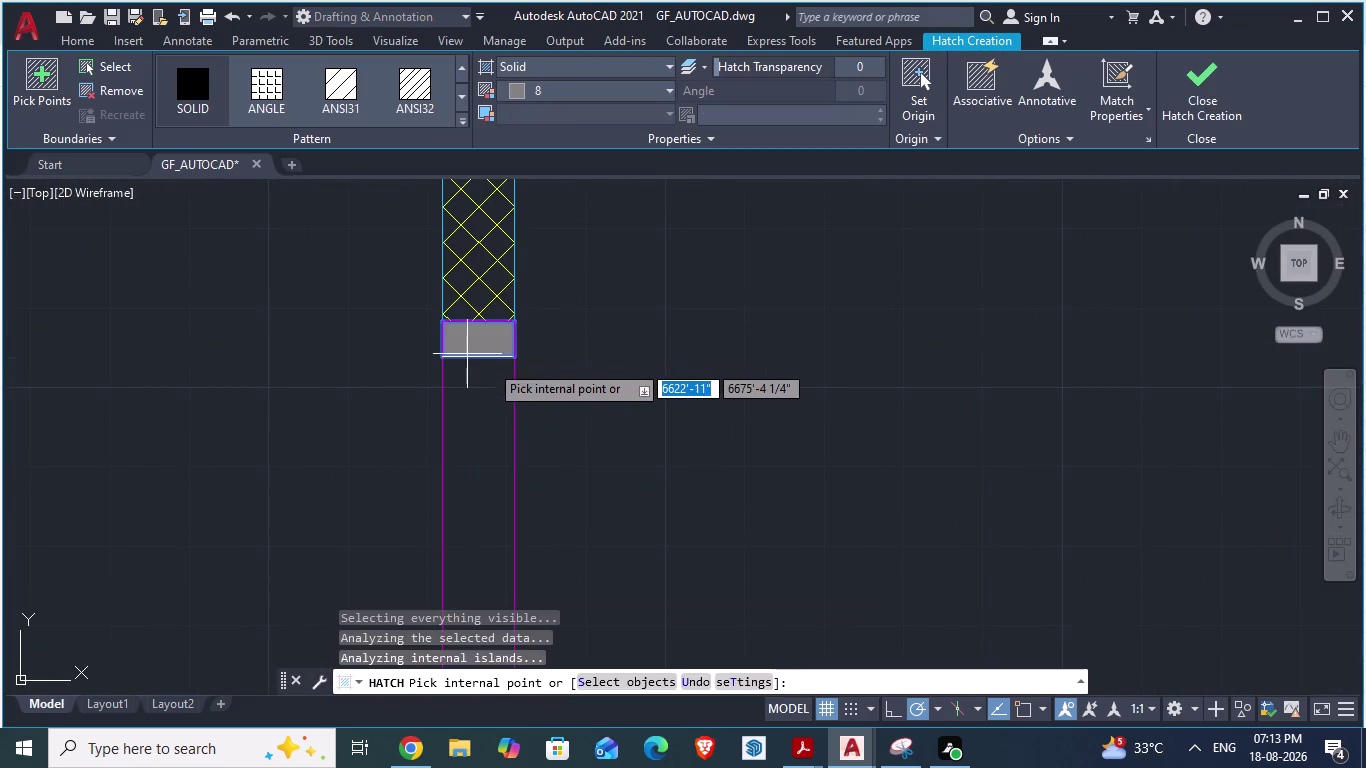
key(ctrl+s)
Delete the stray line beneath the grey fill near the door wall.
scroll(down, 3)
scroll(down, 3)
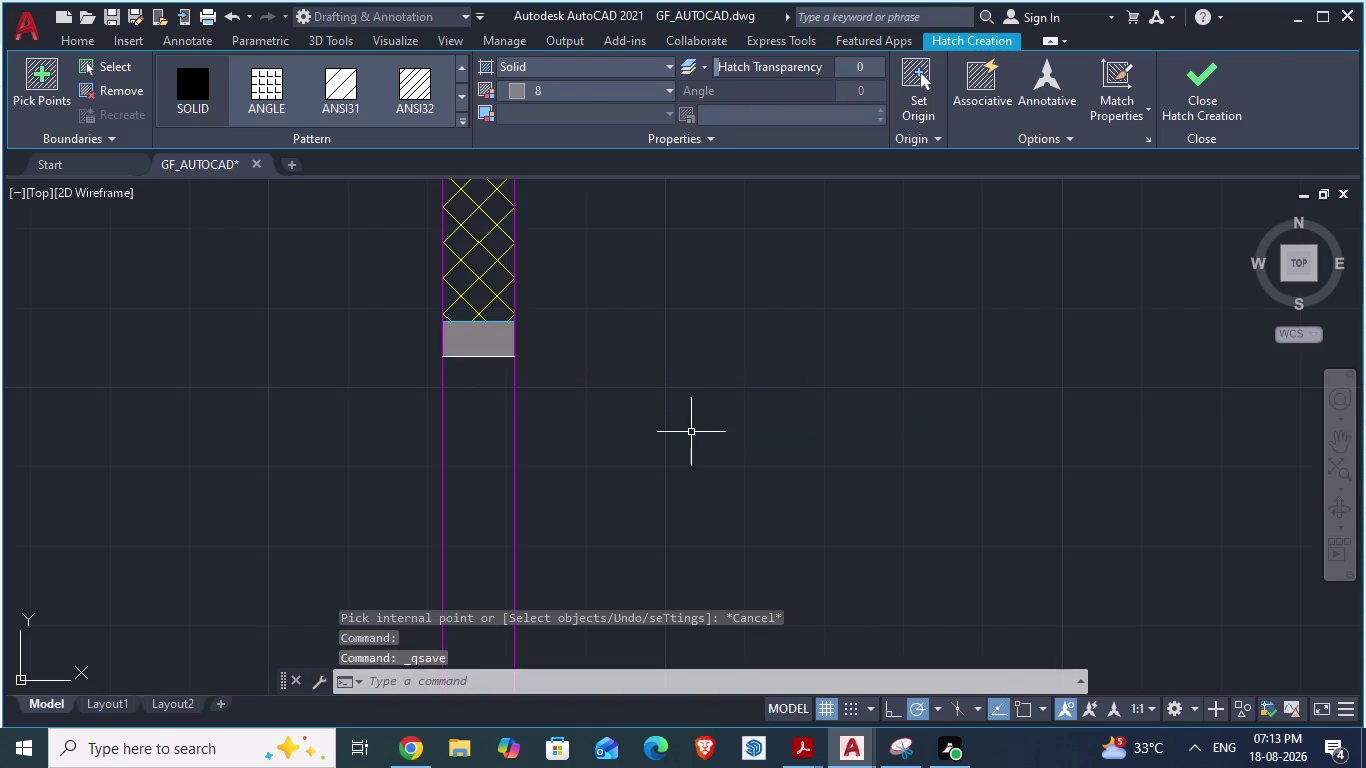
scroll(down, 3)
scroll(down, 3)
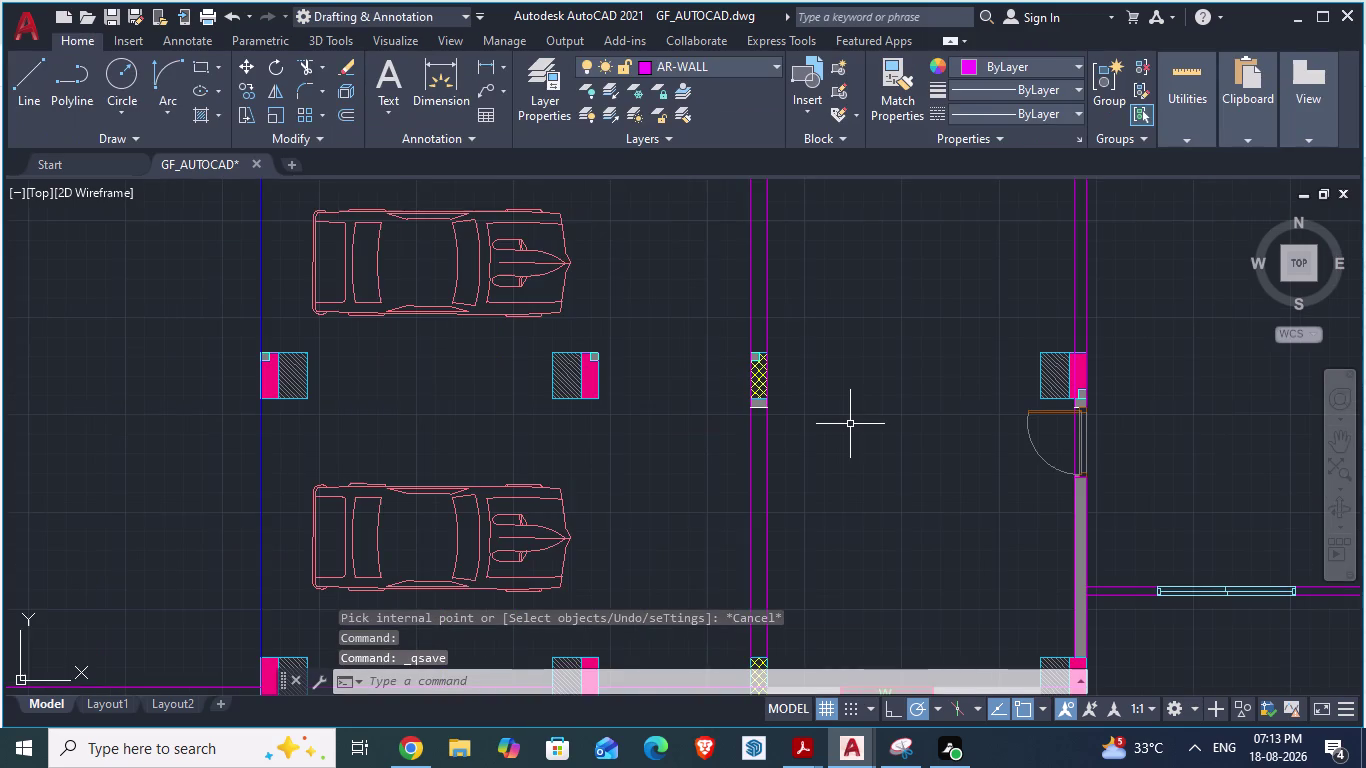
scroll(down, 3)
scroll(up, 3)
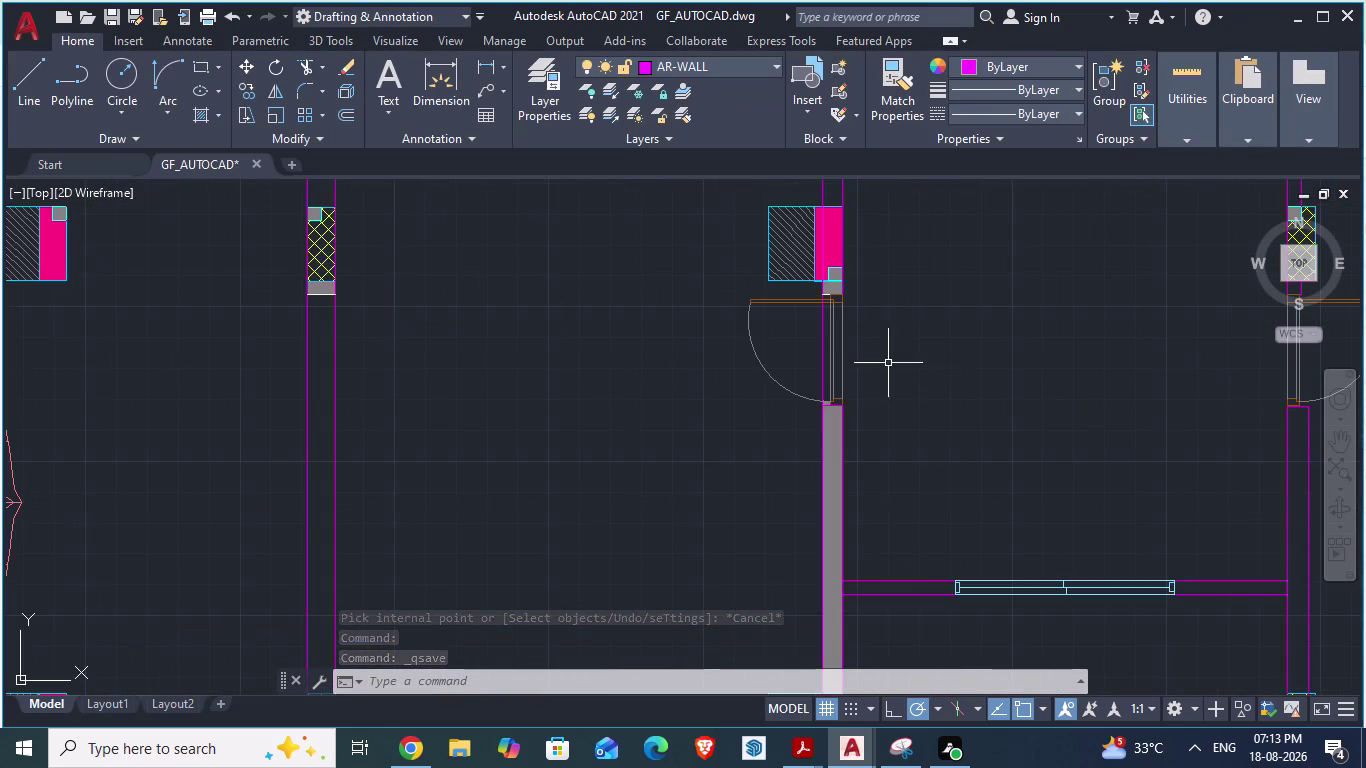
scroll(up, 3)
scroll(up, 3)
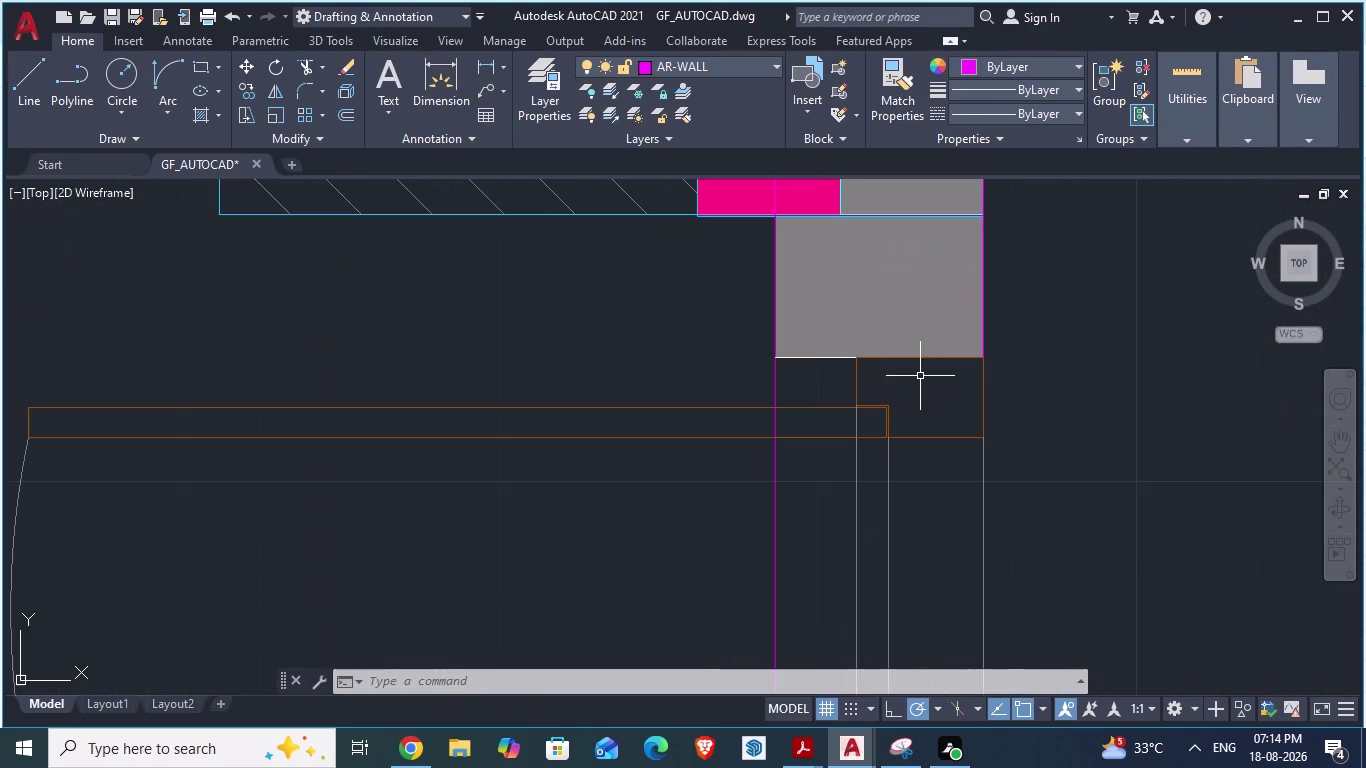
scroll(up, 3)
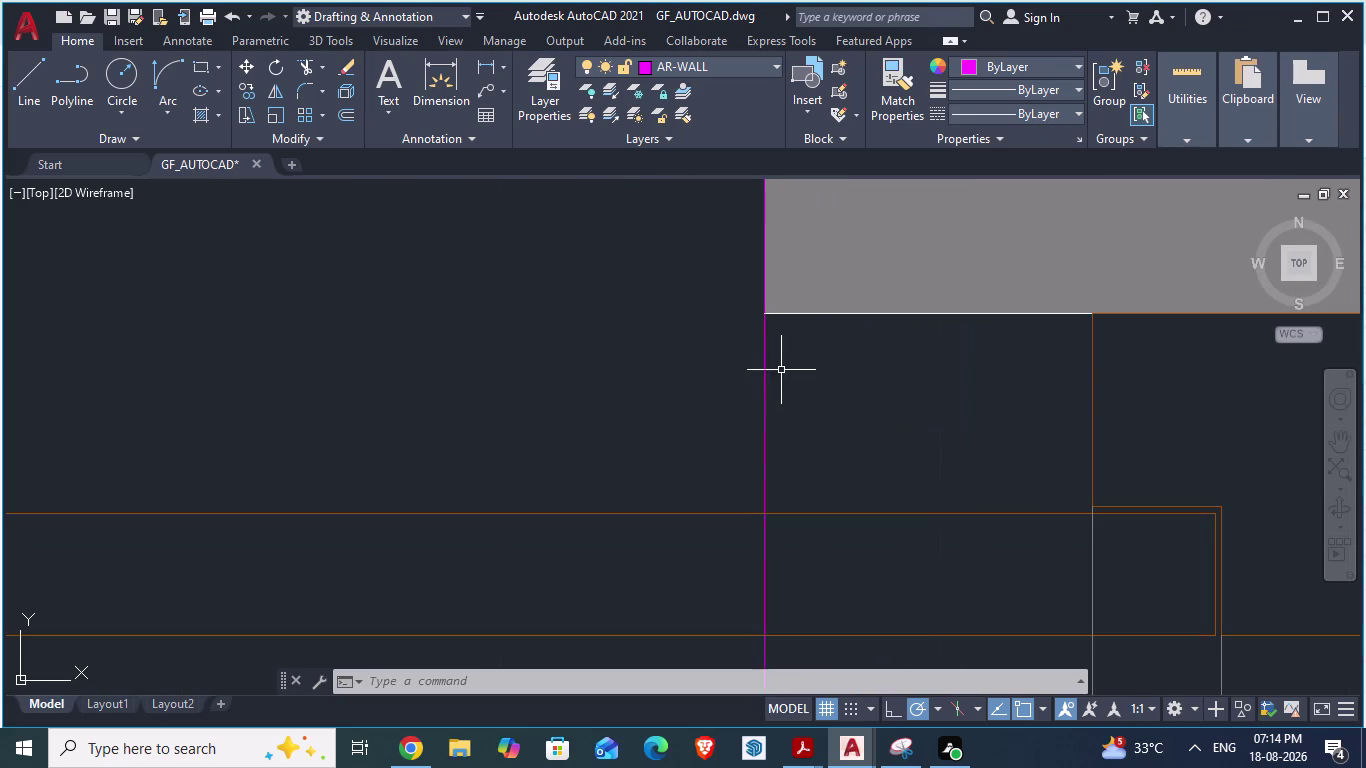
click(810, 315)
scroll(down, 3)
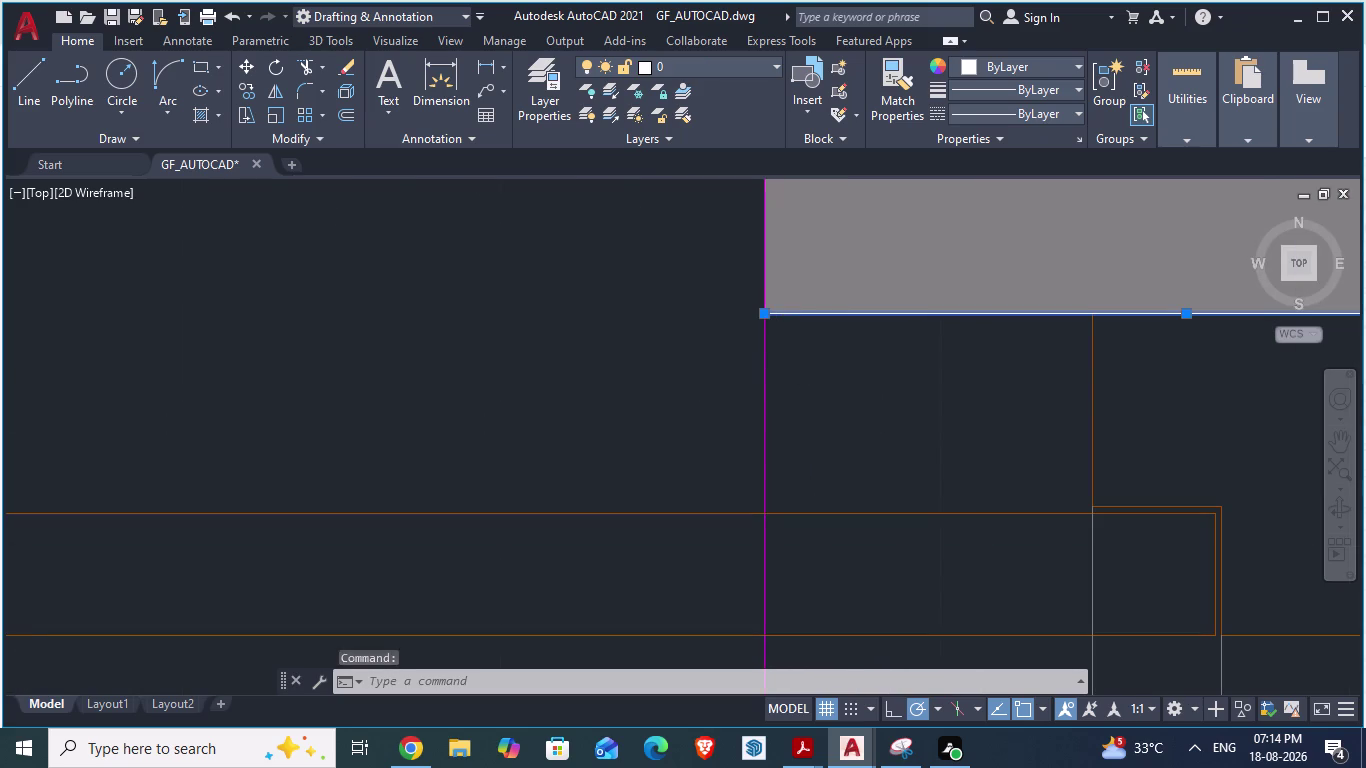
key(Delete)
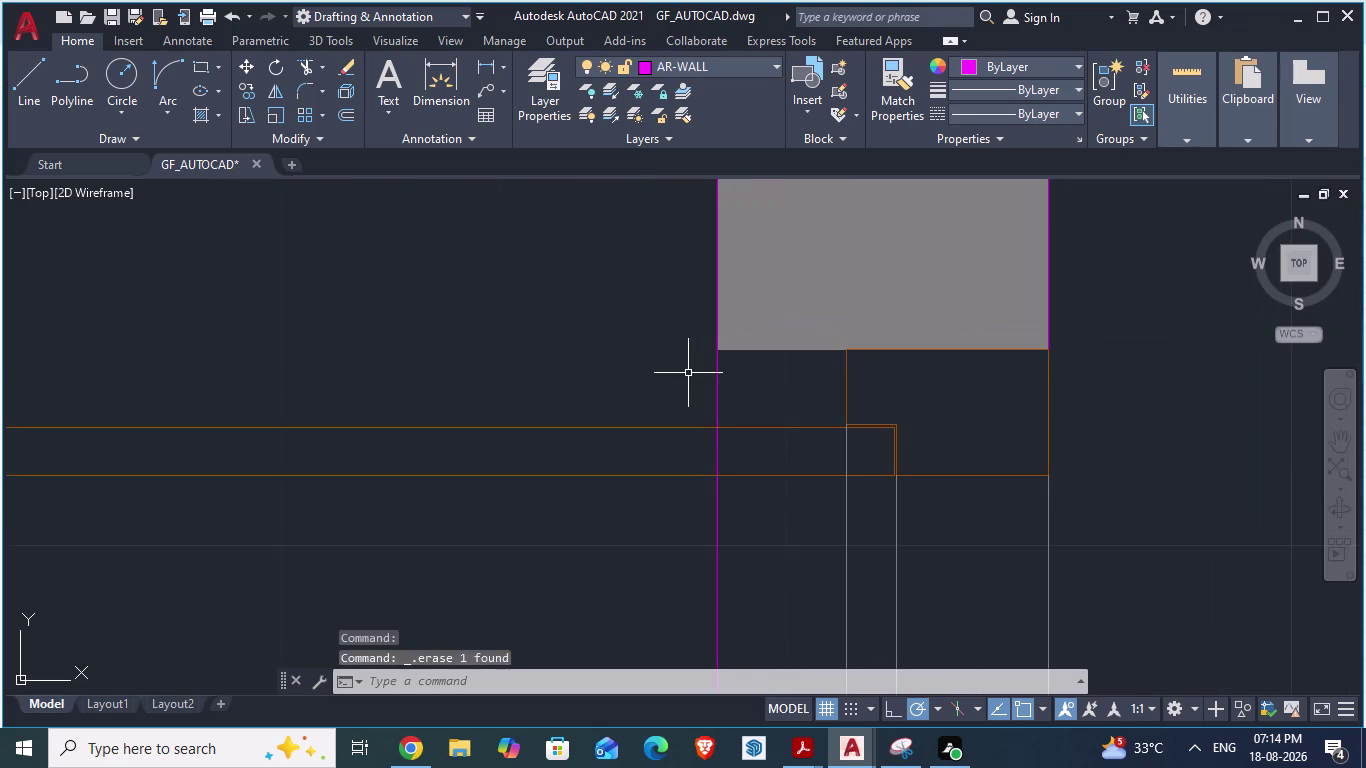
Save the drawing and switch to the ARCH PLANS reference drawing.
scroll(down, 3)
scroll(down, 3)
key(ctrl+s)
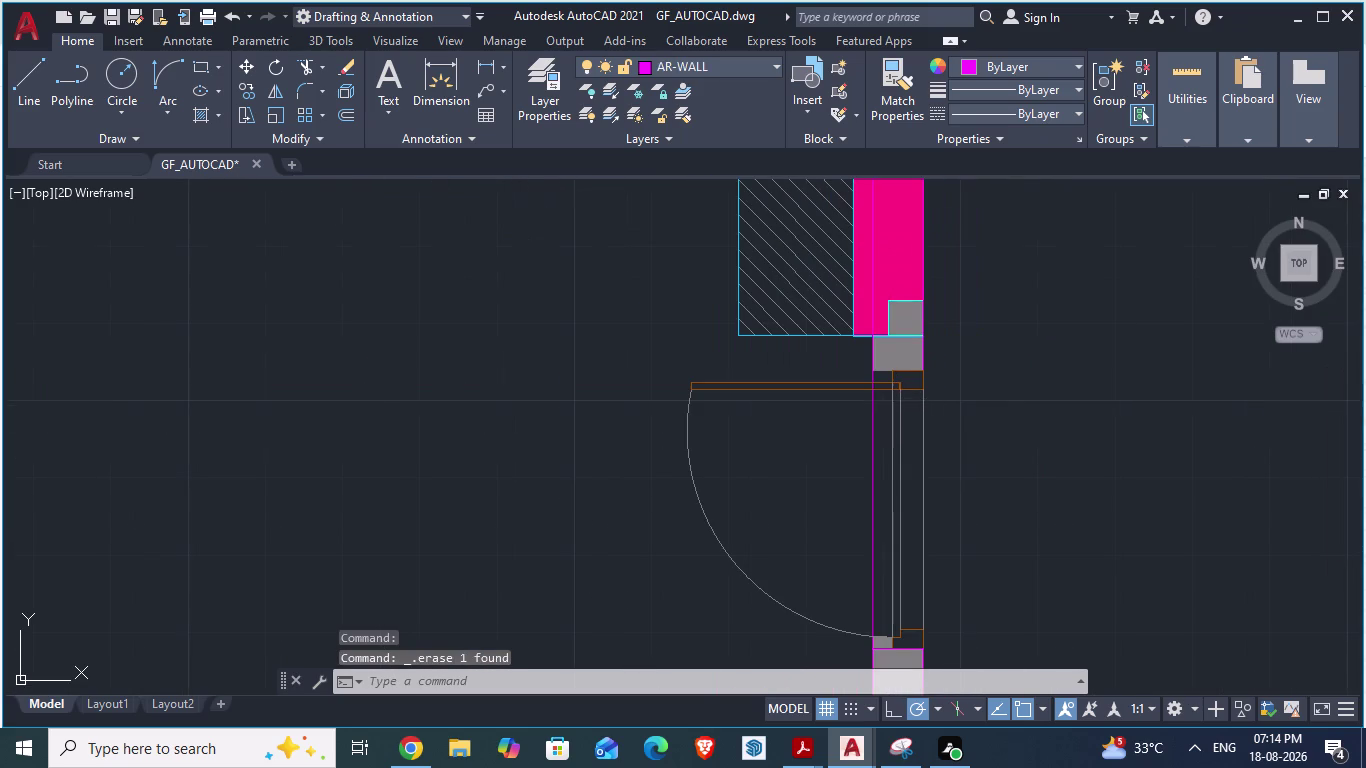
key(alt+Tab)
scroll(down, 3)
scroll(down, 3)
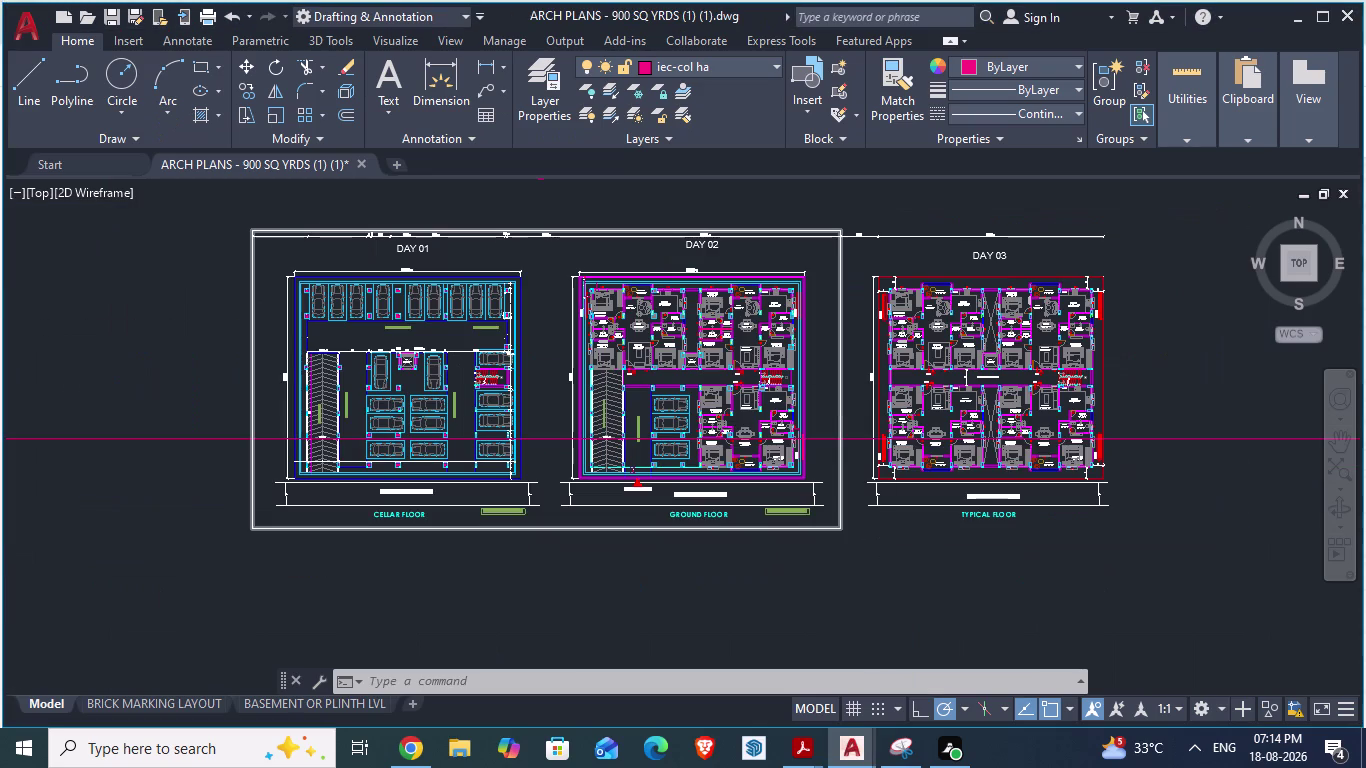
scroll(down, 3)
scroll(up, 3)
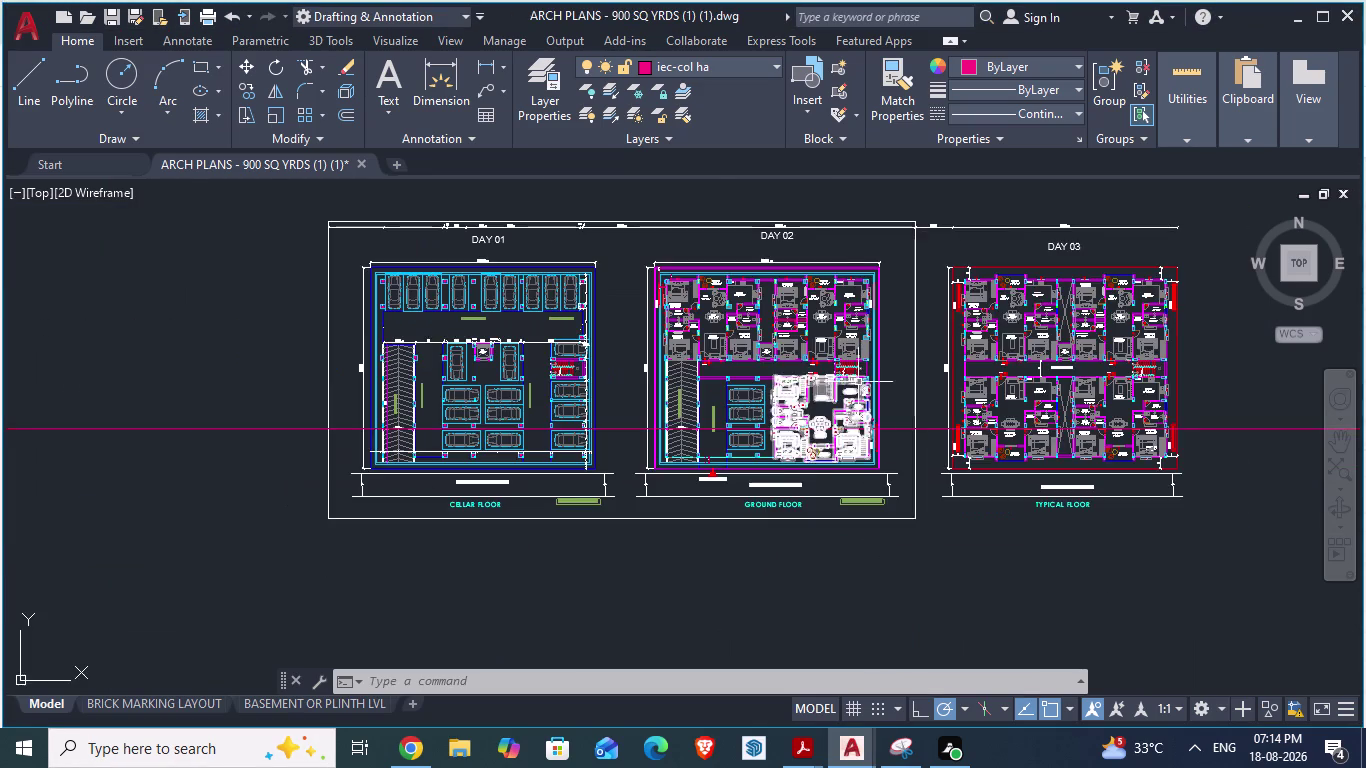
scroll(up, 3)
key(alt+Tab)
scroll(down, 3)
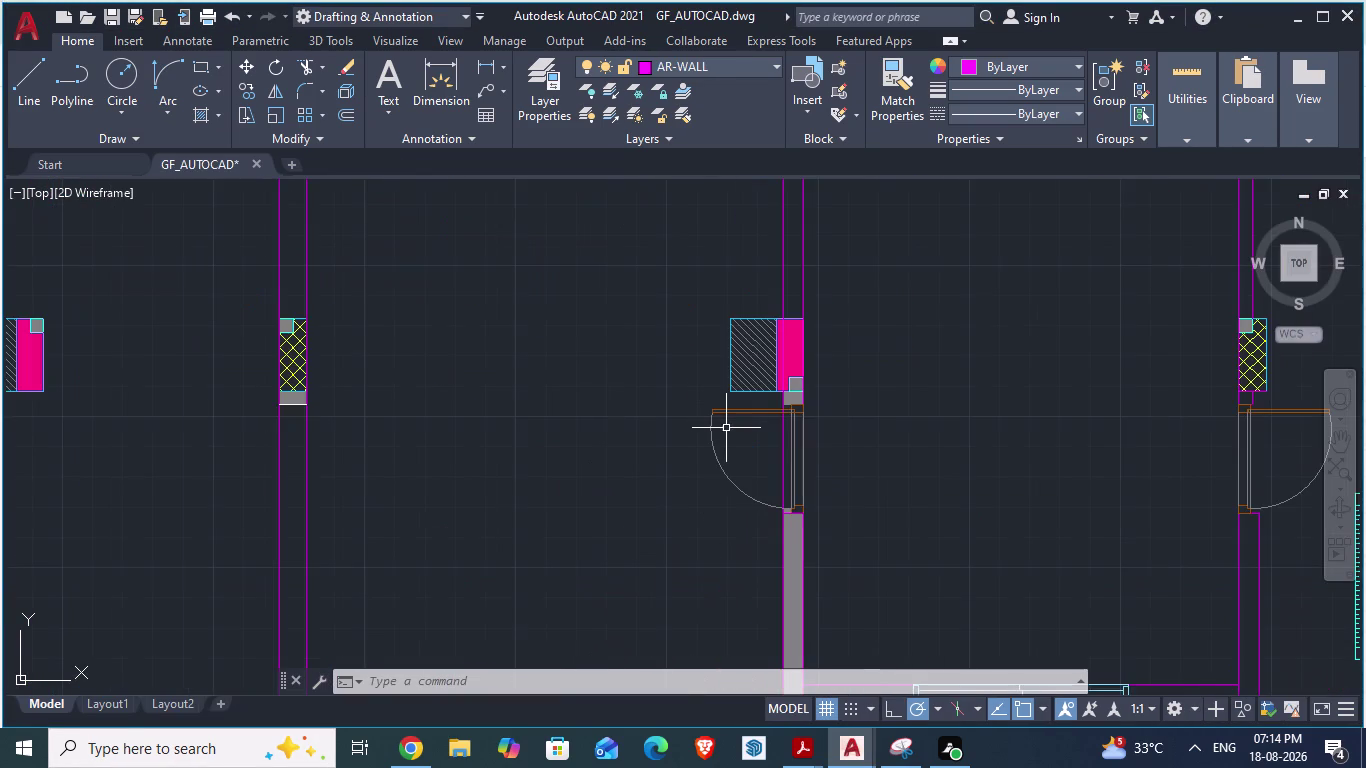
scroll(down, 3)
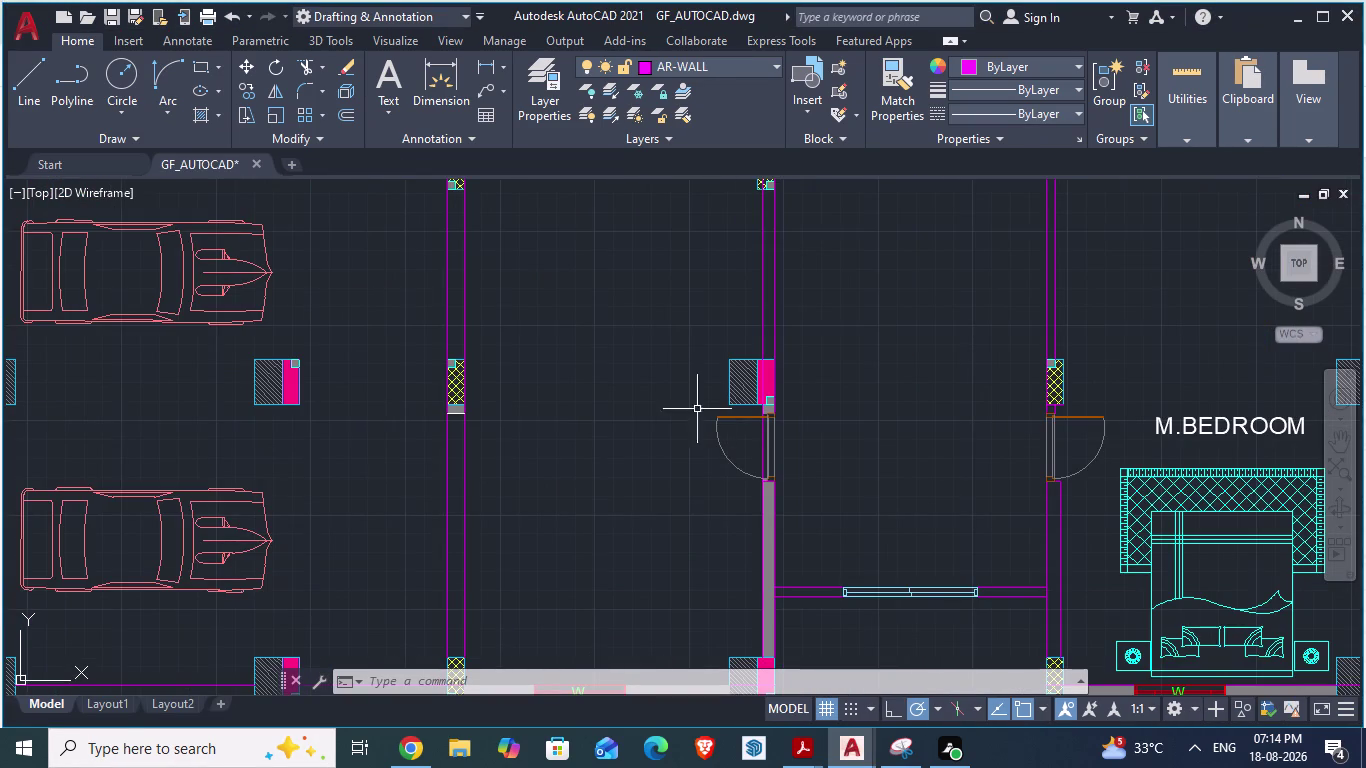
scroll(up, 3)
scroll(down, 3)
scroll(down, 3)
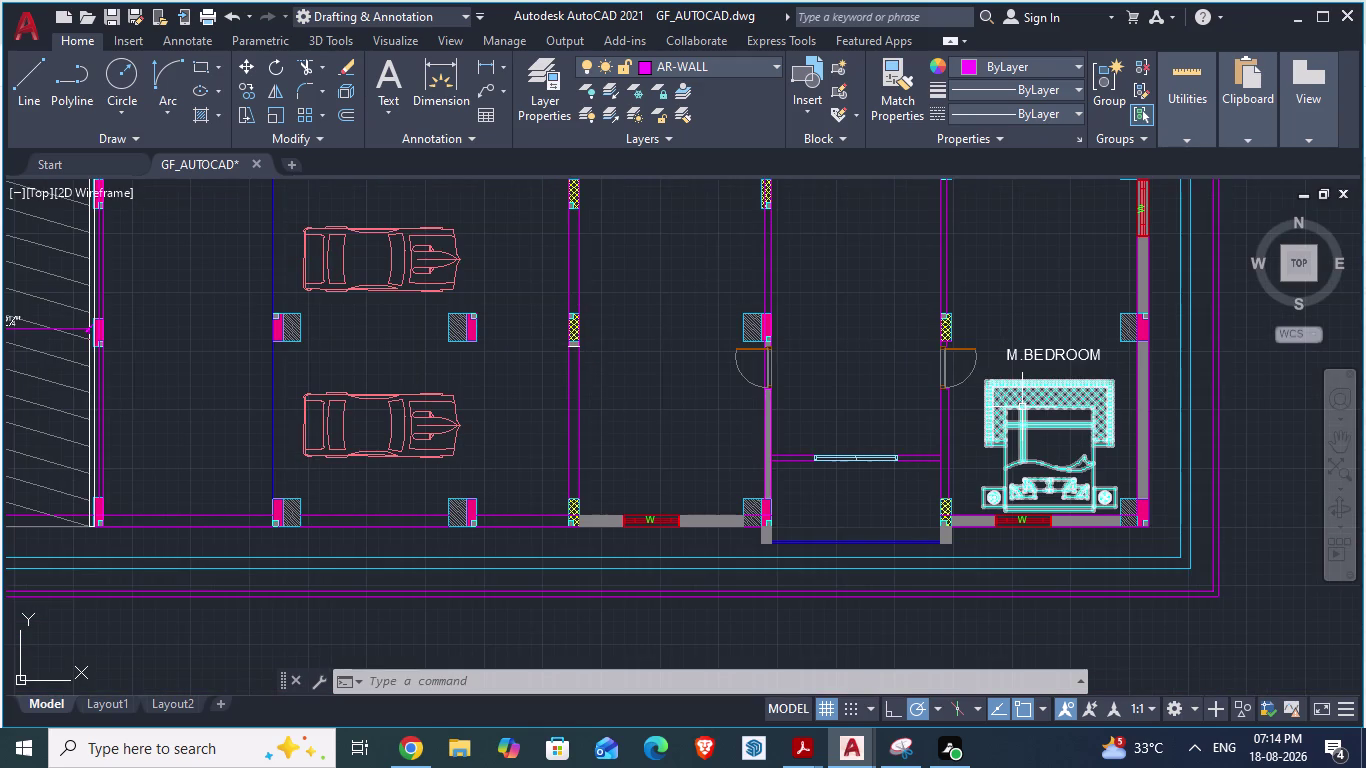
key(alt+Tab)
scroll(down, 3)
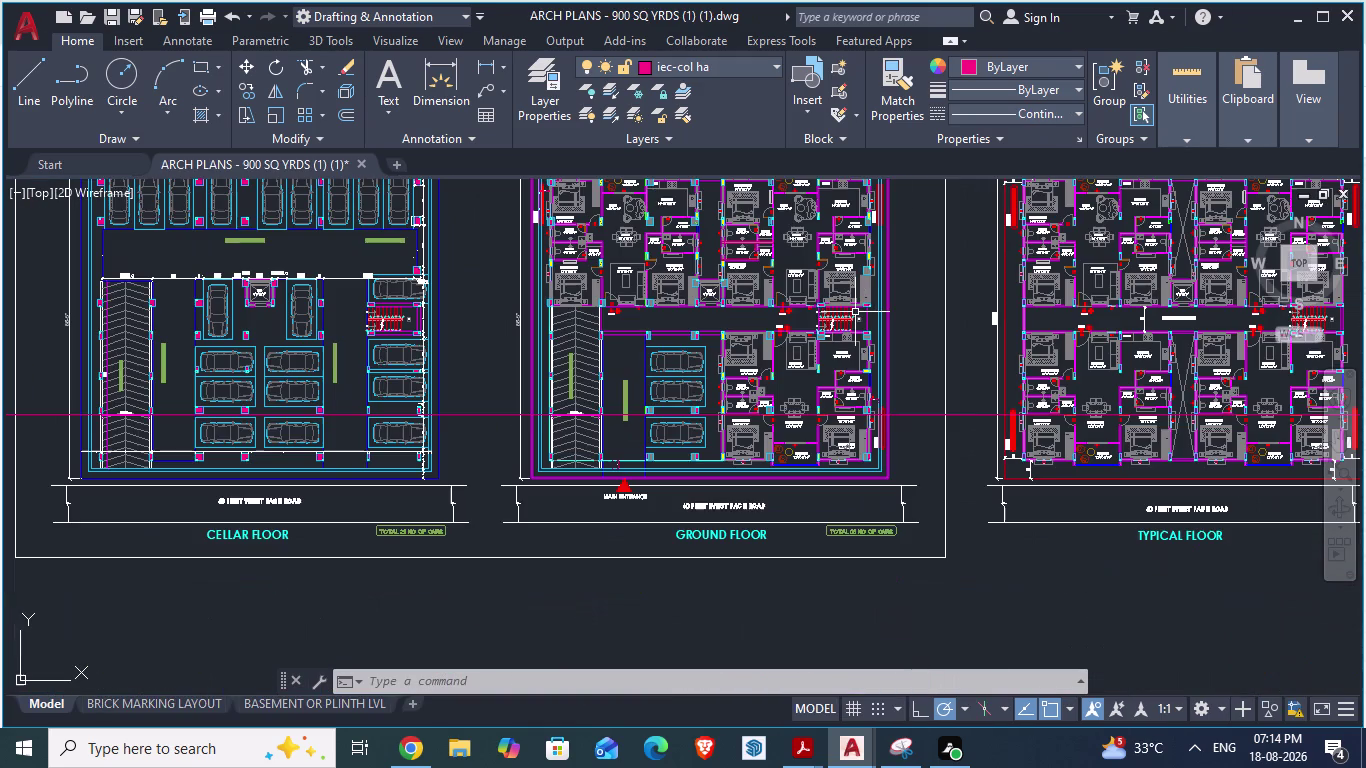
scroll(up, 3)
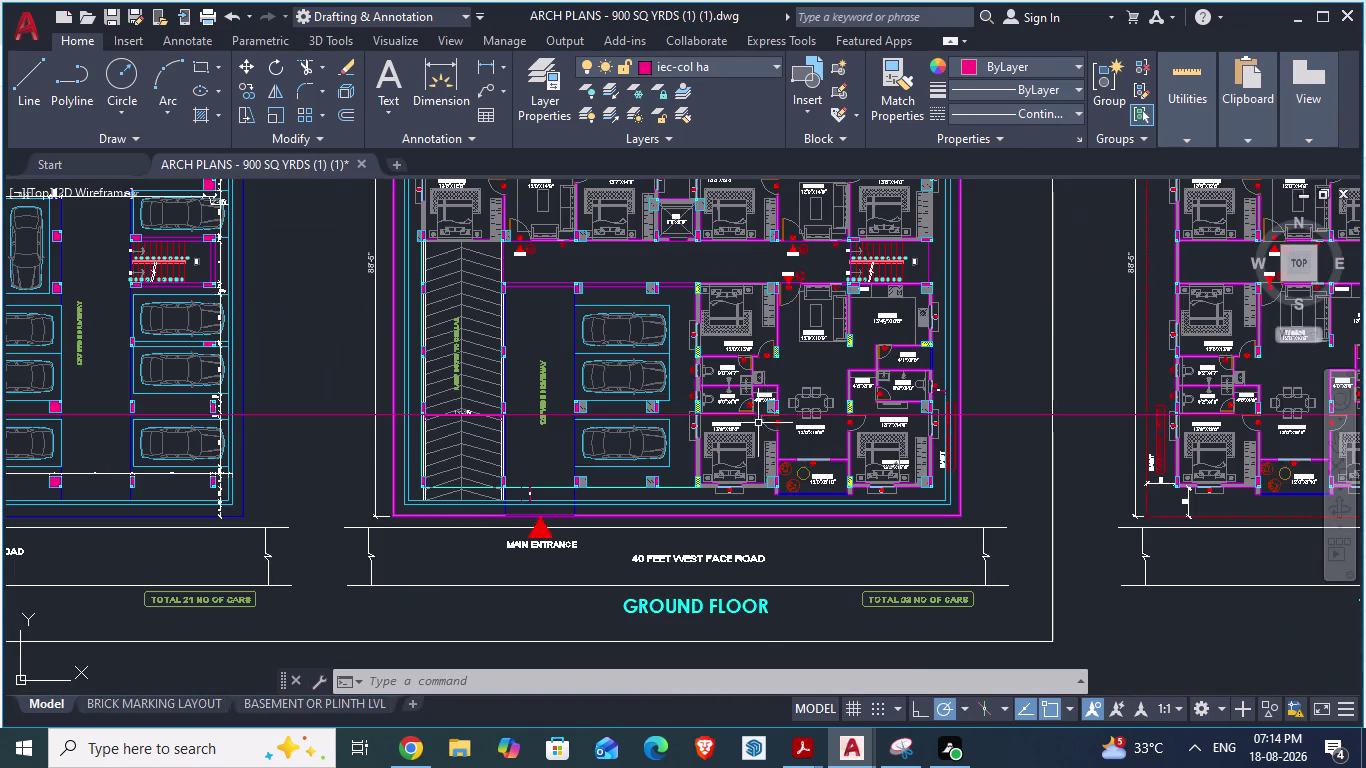
scroll(up, 3)
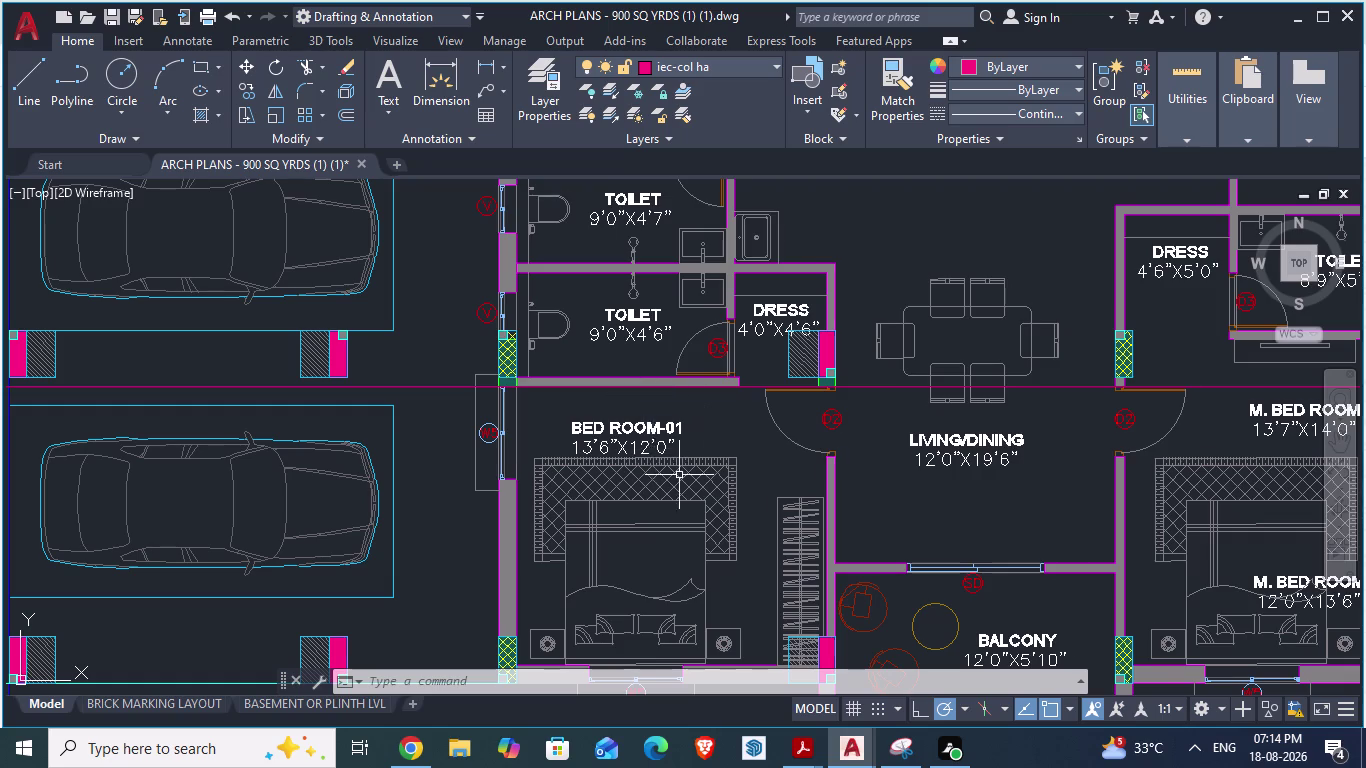
scroll(down, 3)
scroll(down, 3)
scroll(up, 3)
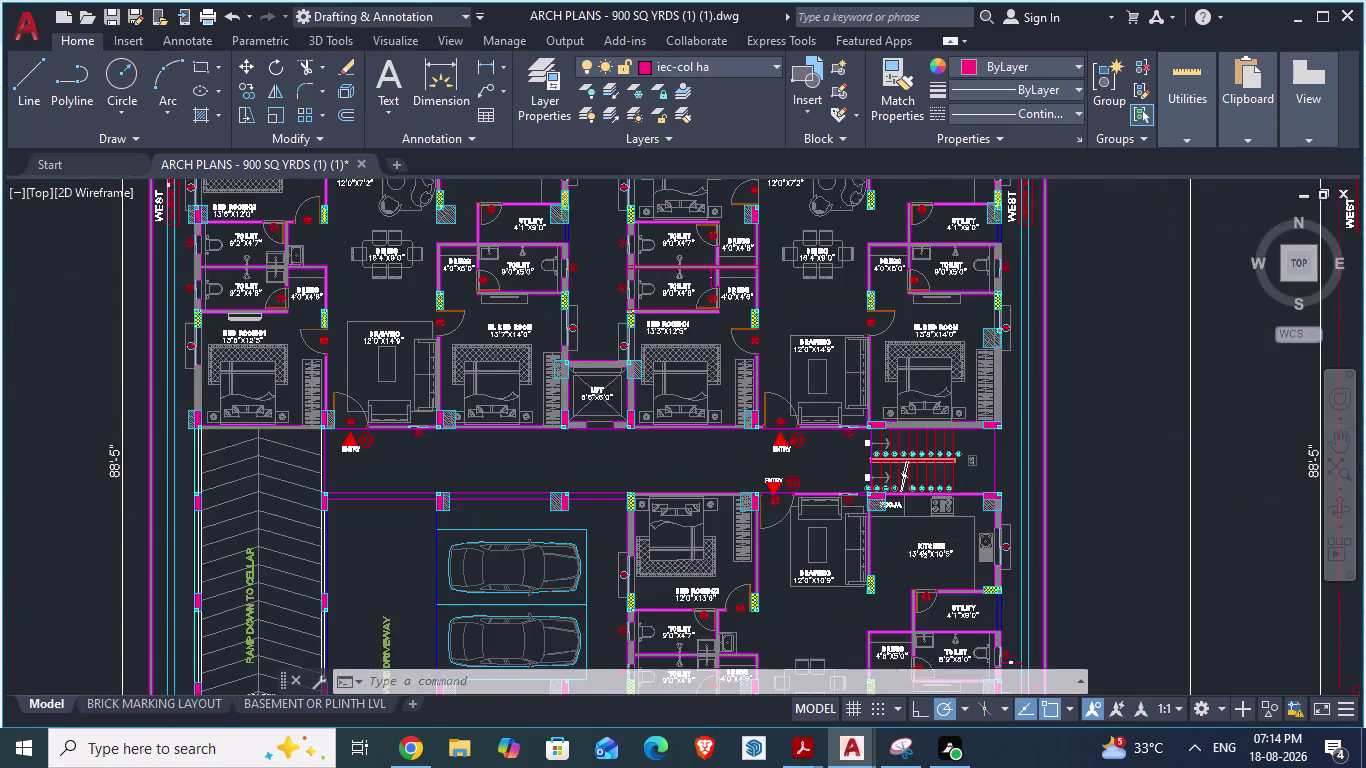
scroll(down, 3)
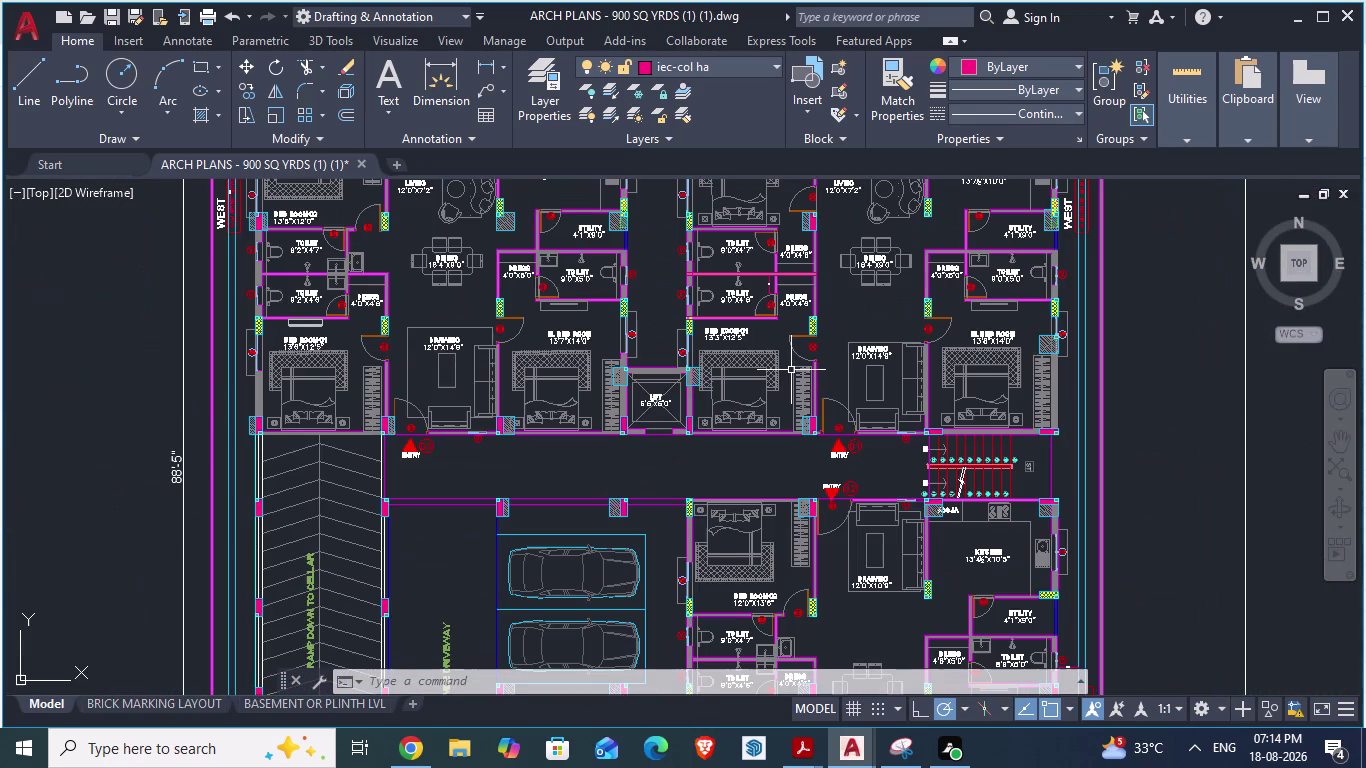
scroll(up, 3)
scroll(down, 3)
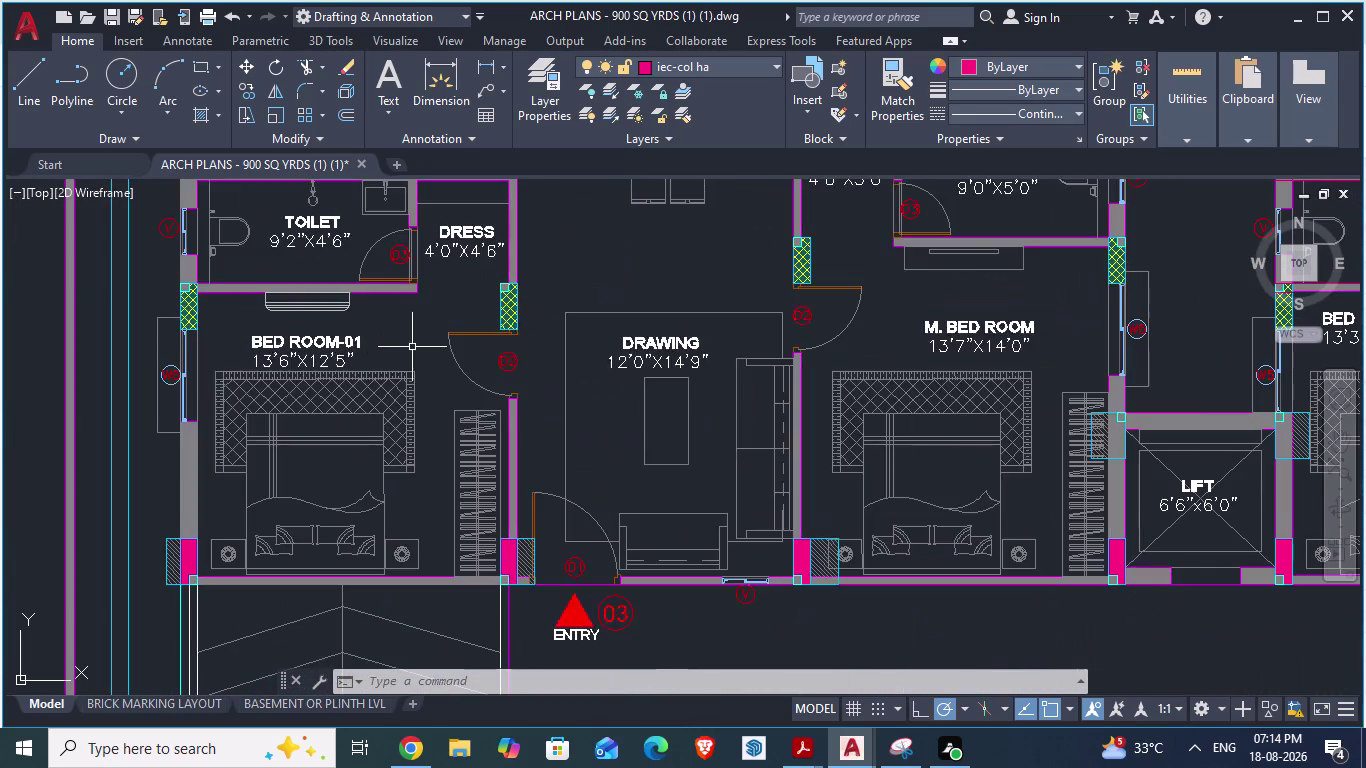
scroll(down, 3)
scroll(down, 3)
scroll(up, 3)
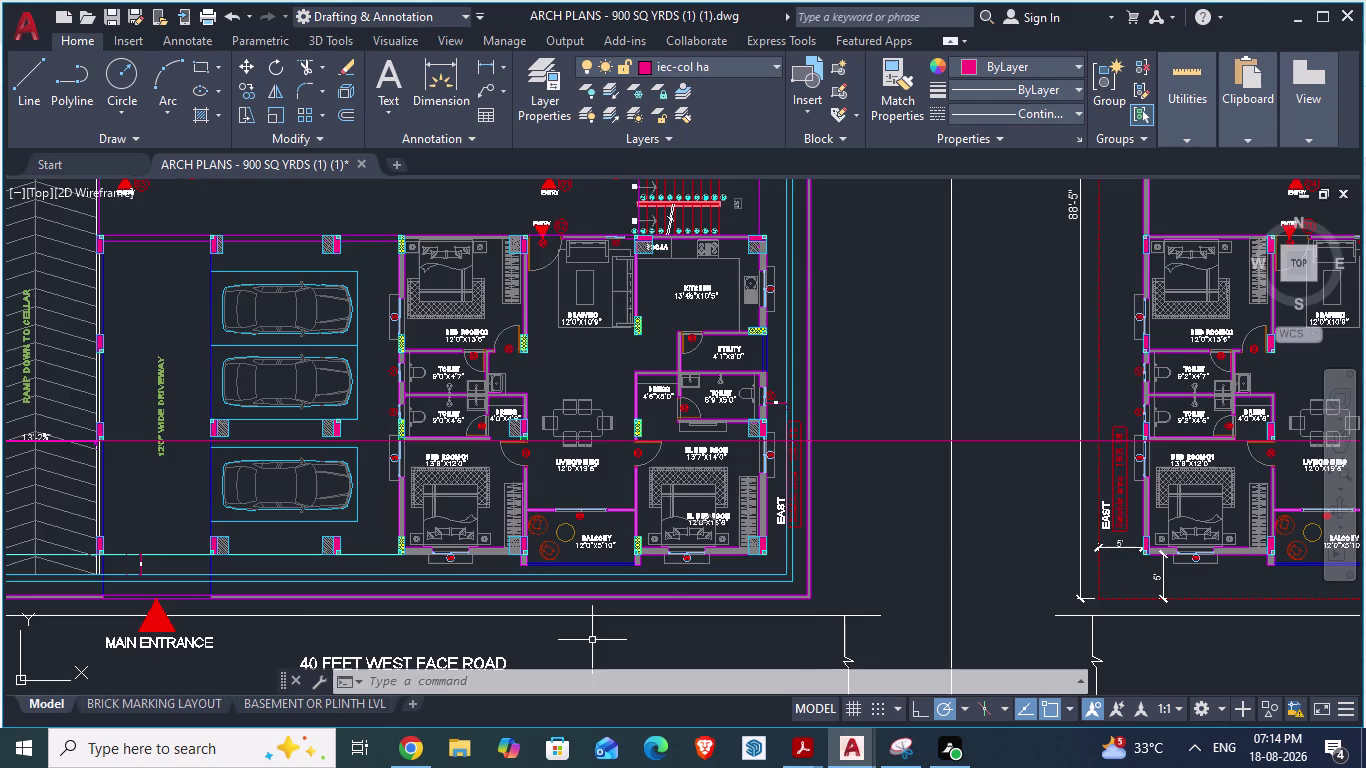
scroll(down, 3)
scroll(up, 3)
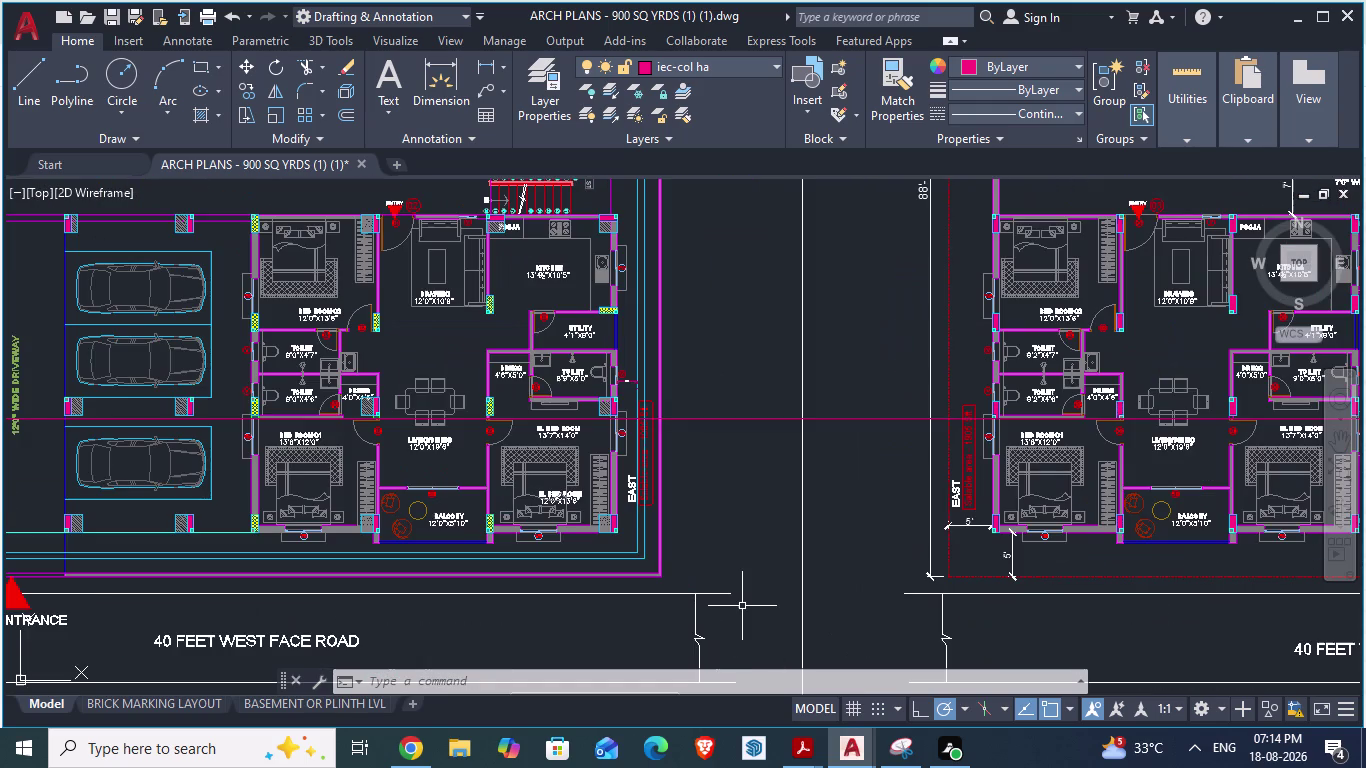